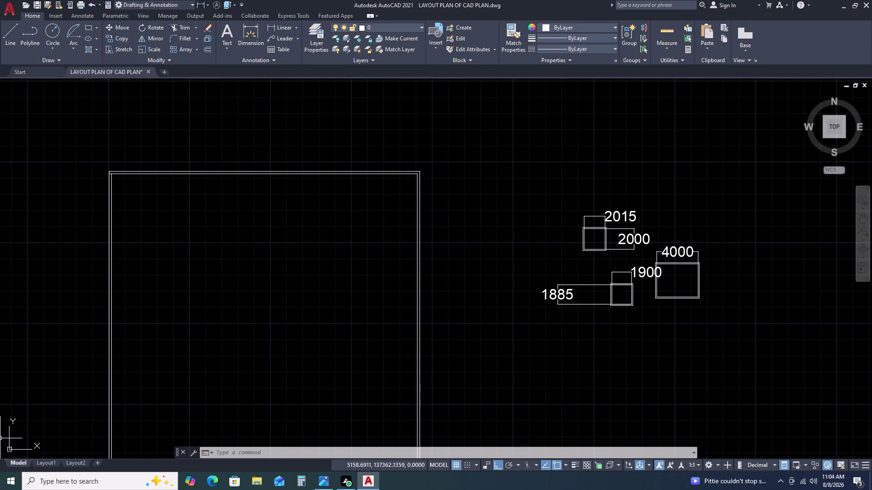
Zoom to the outline's top-left corner and start the Line command.
scroll(up, 3)
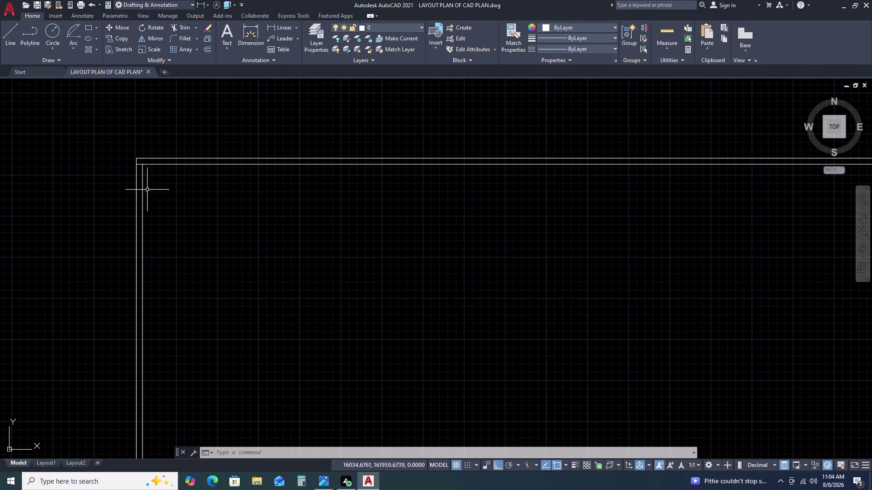
scroll(down, 3)
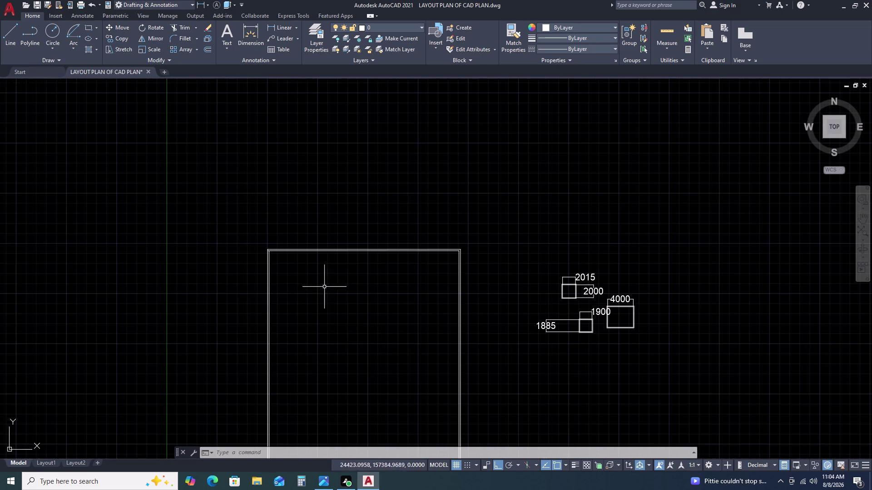
scroll(up, 3)
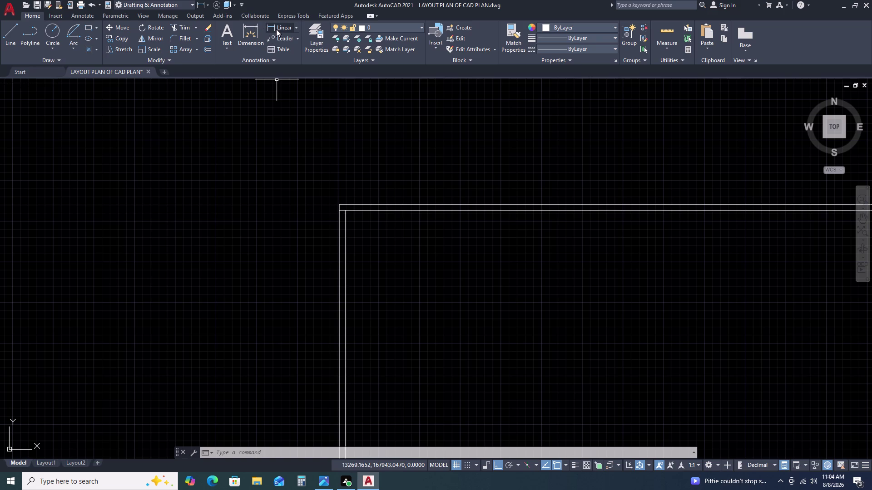
click(15, 43)
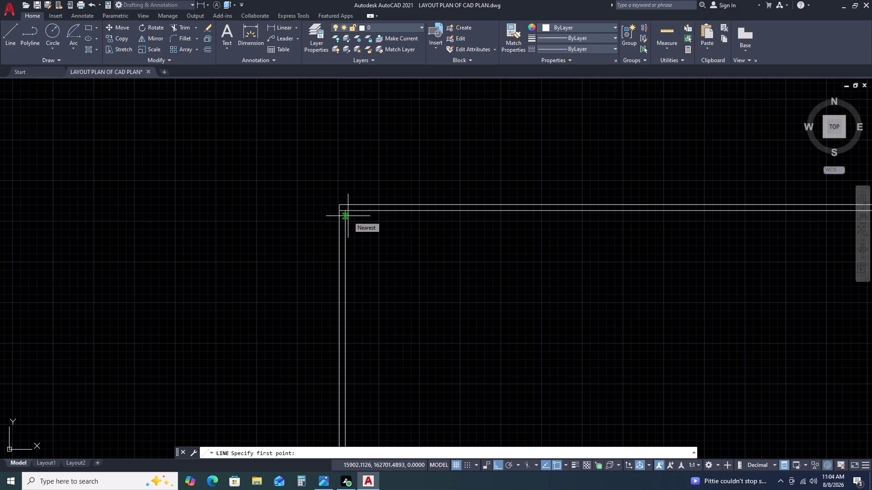
Start the strip at the inner top-left corner with a 285 segment rightward.
scroll(up, 3)
scroll(up, 3)
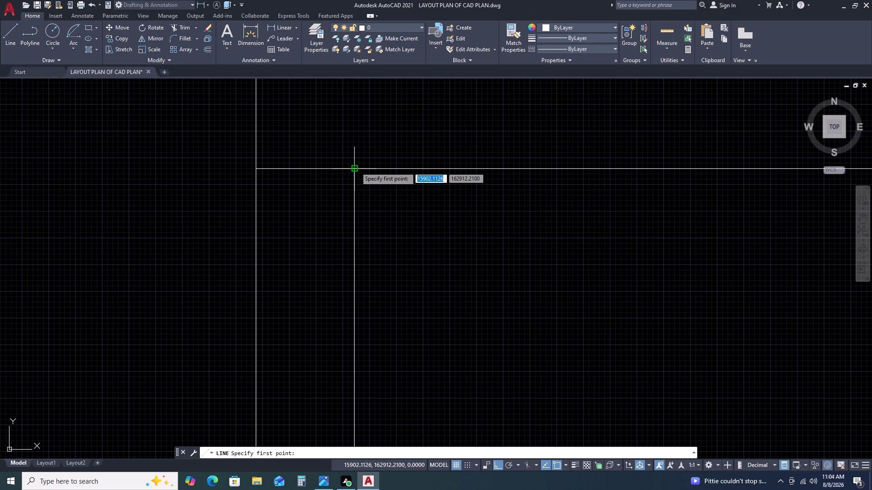
click(355, 167)
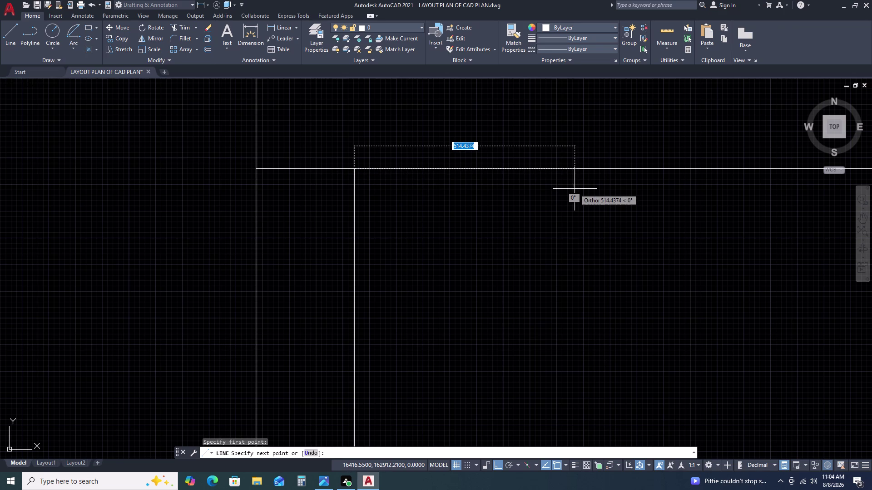
key(2)
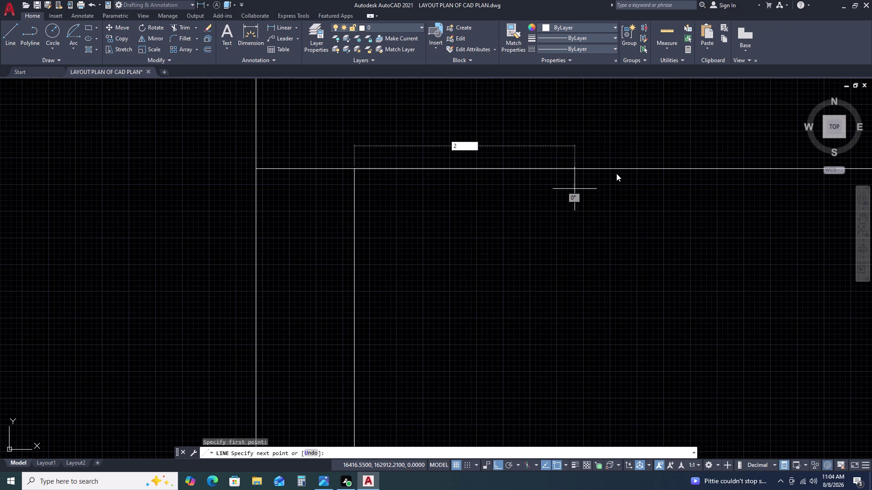
text(85)
key(space)
Continue the strip 3200 downward, return it to the wall, and finish.
scroll(down, 3)
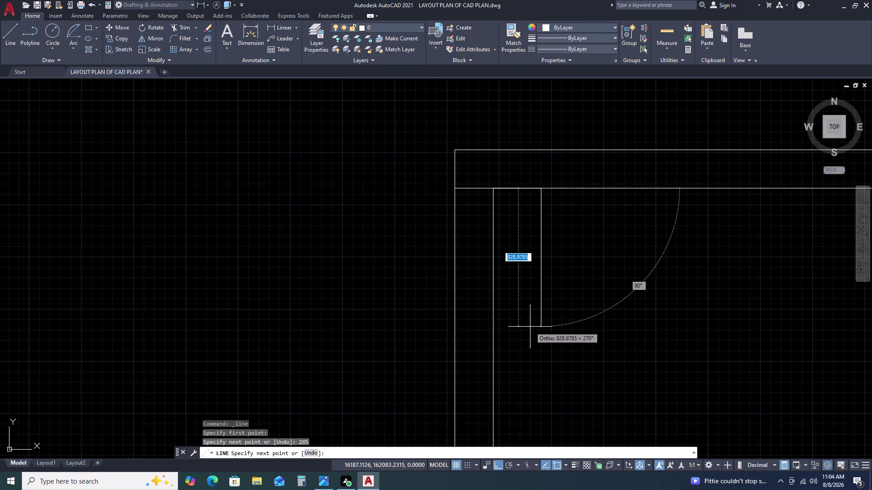
scroll(down, 3)
middle_drag(537, 340, 528, 289)
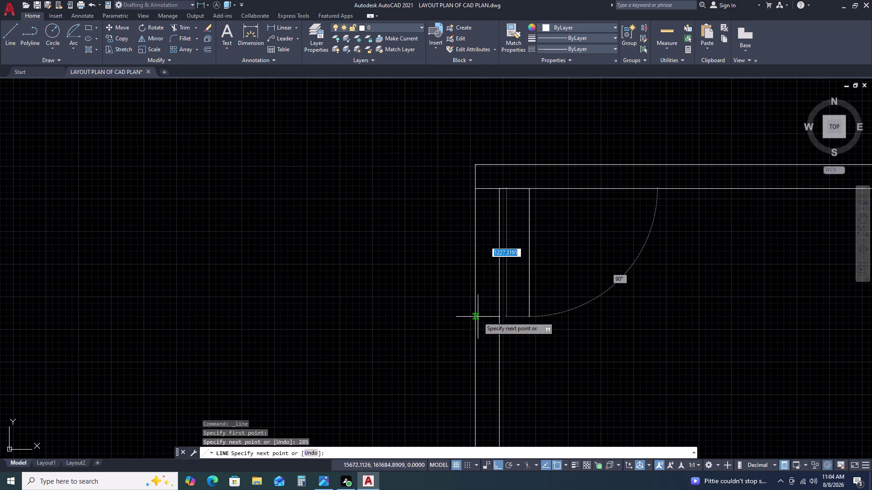
scroll(down, 3)
middle_drag(590, 323, 544, 257)
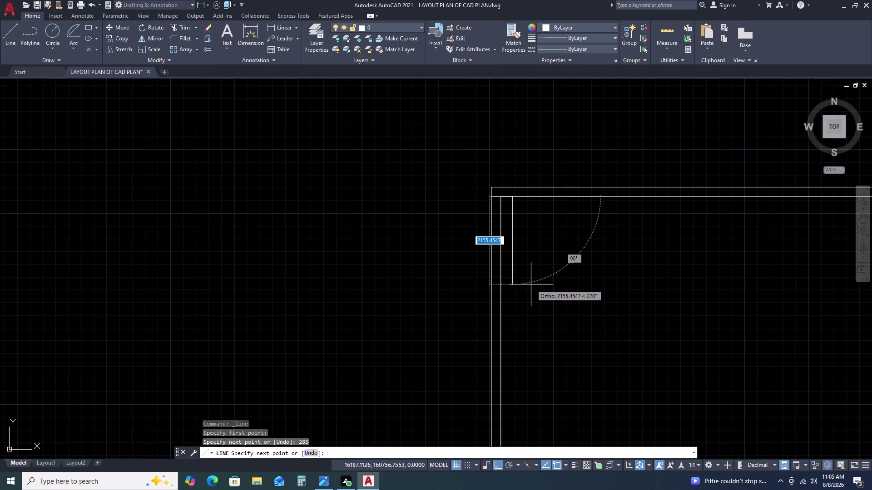
scroll(up, 3)
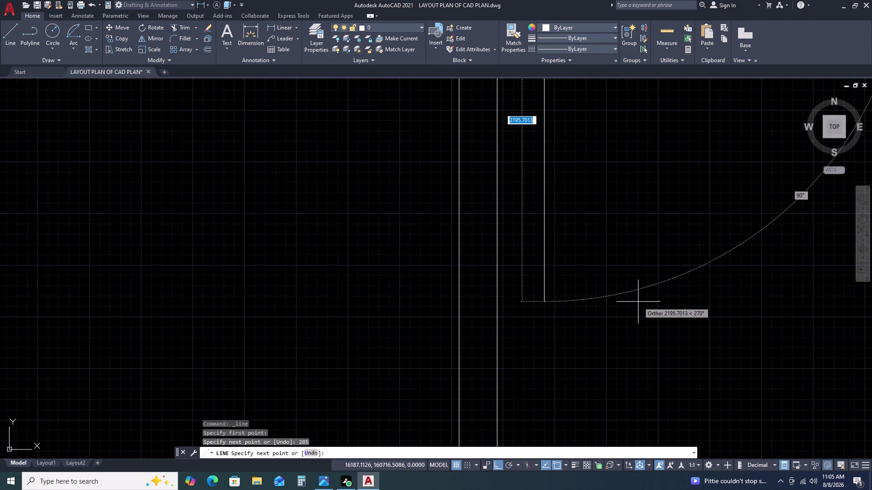
text(32)
key(0)
text(0)
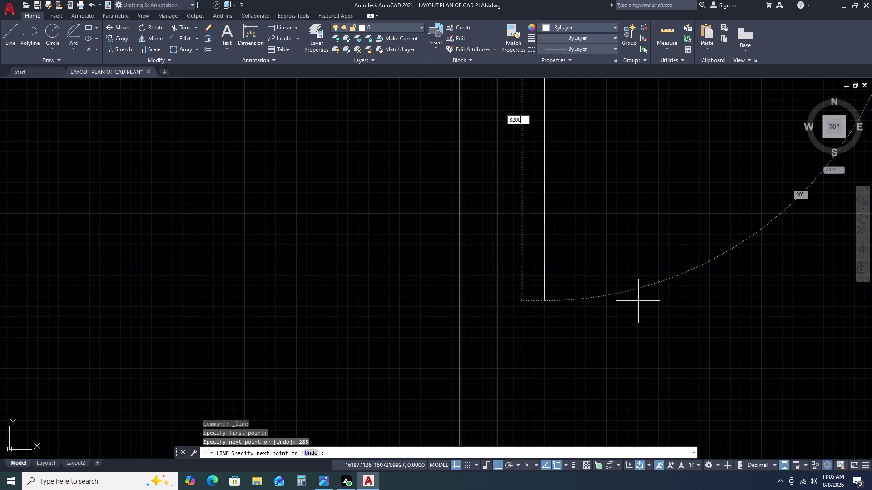
key(space)
scroll(down, 3)
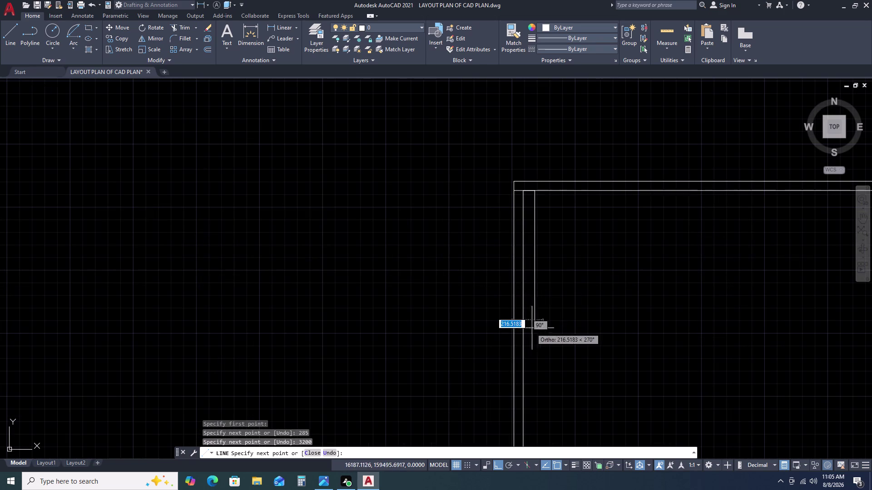
scroll(up, 3)
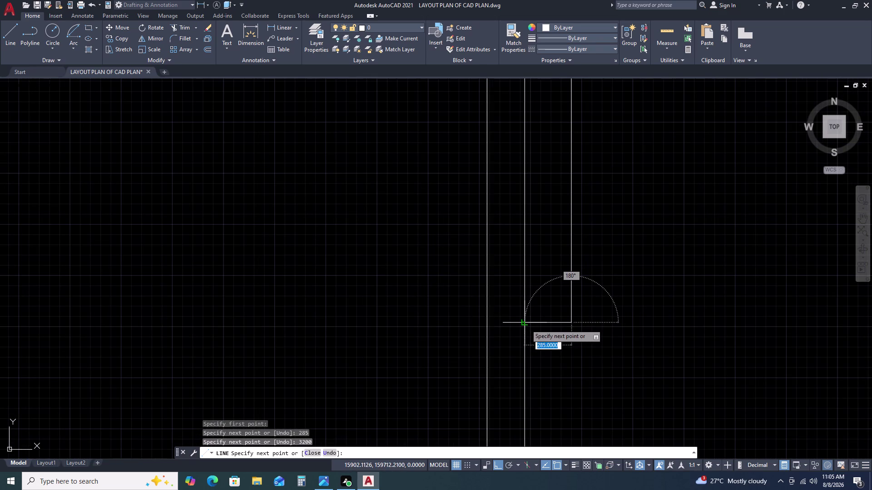
triple_click(526, 325)
key(Escape)
scroll(down, 3)
scroll(up, 3)
middle_drag(675, 284, 464, 215)
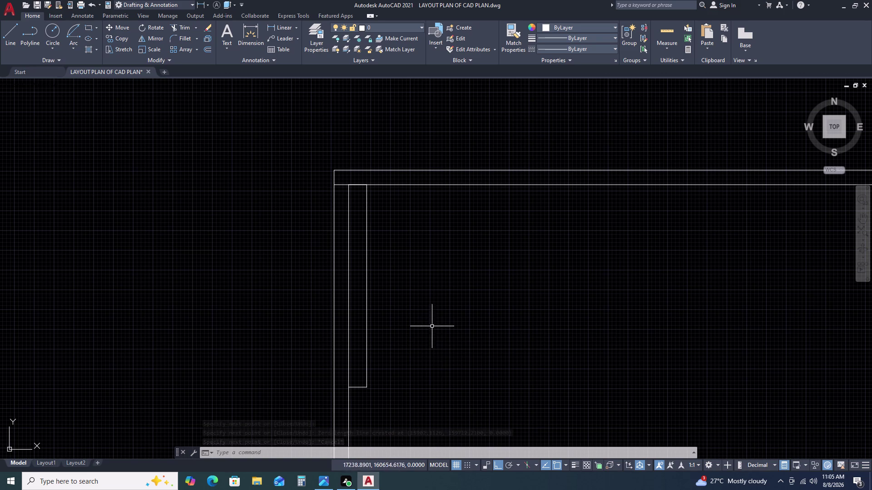
Start an offset and cancel it.
double_click(369, 297)
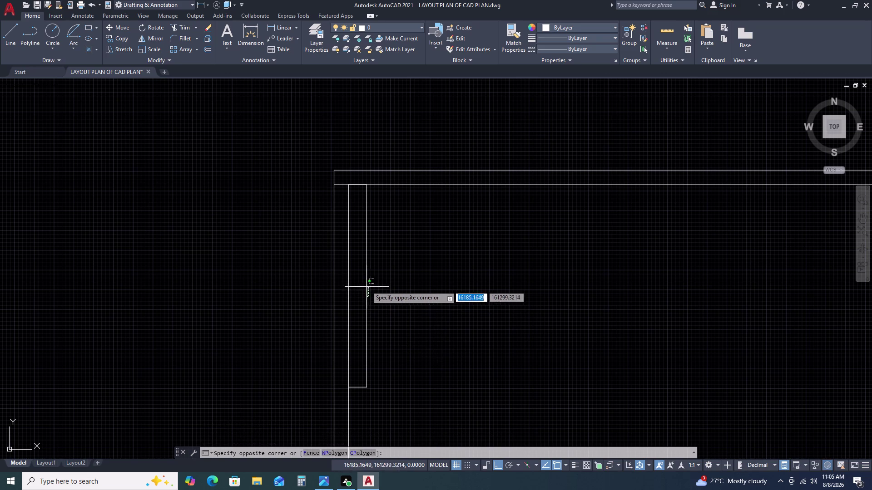
double_click(365, 284)
text(O)
key(space)
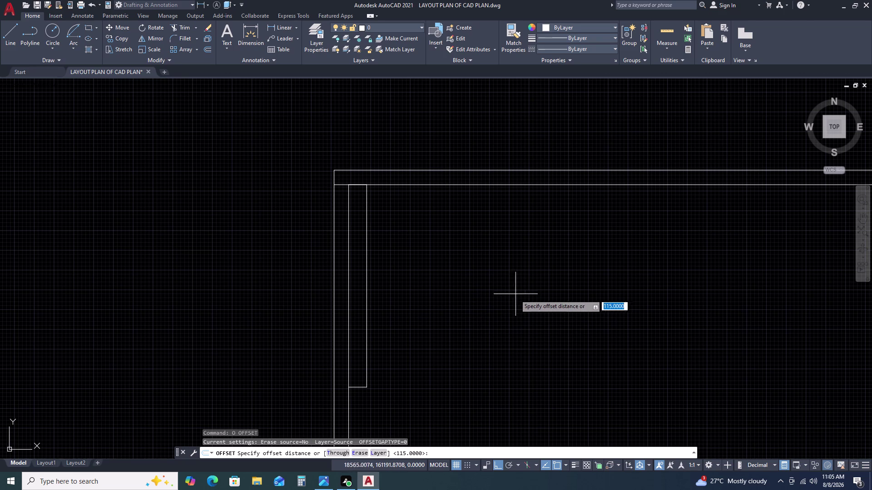
scroll(down, 3)
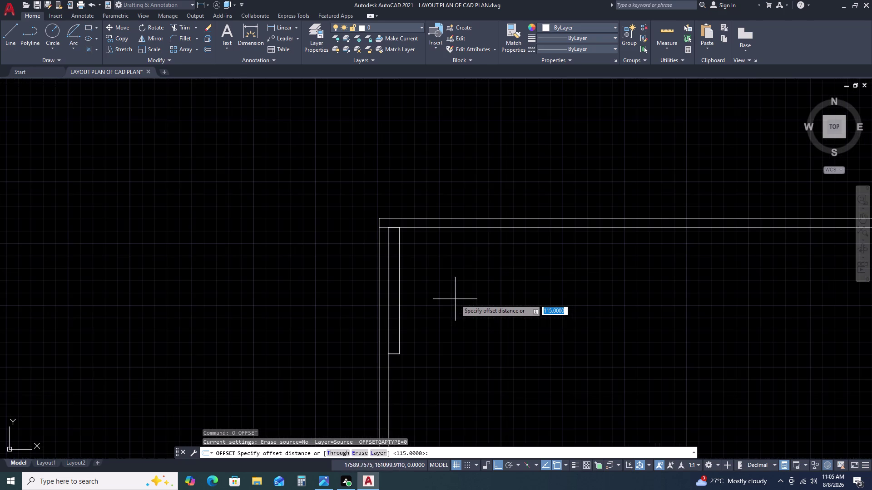
key(Escape)
scroll(down, 3)
scroll(up, 3)
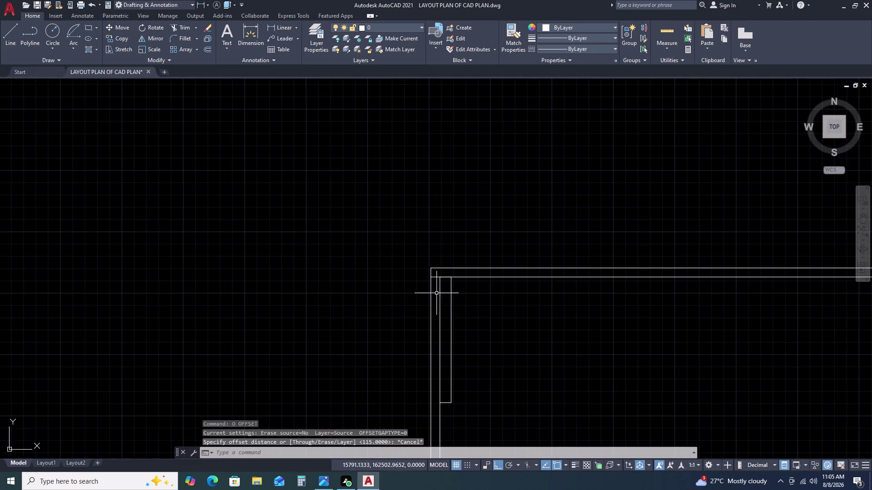
Offset the strip's right edge 2015 units to the right and select the copy.
double_click(450, 300)
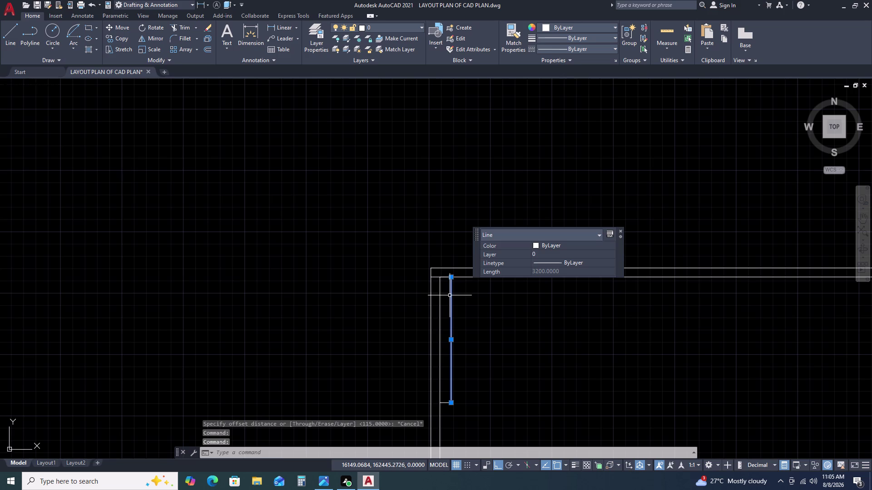
key(o)
key(space)
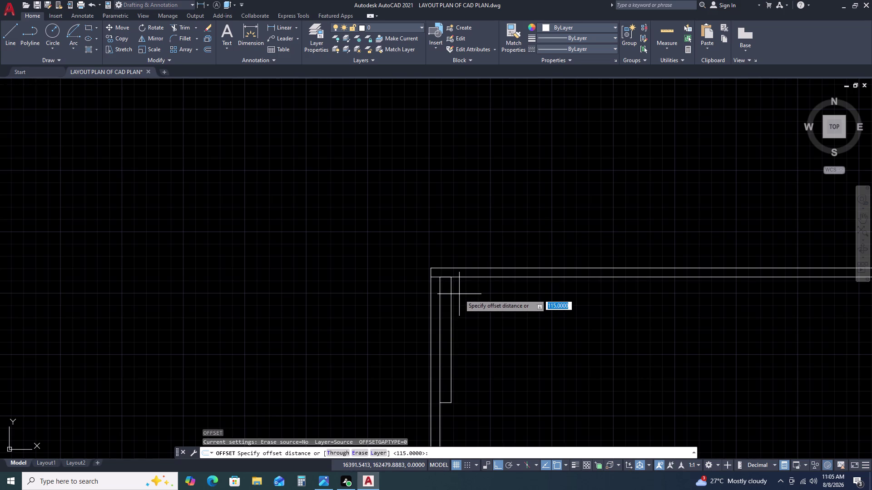
key(2)
key(0)
key(1)
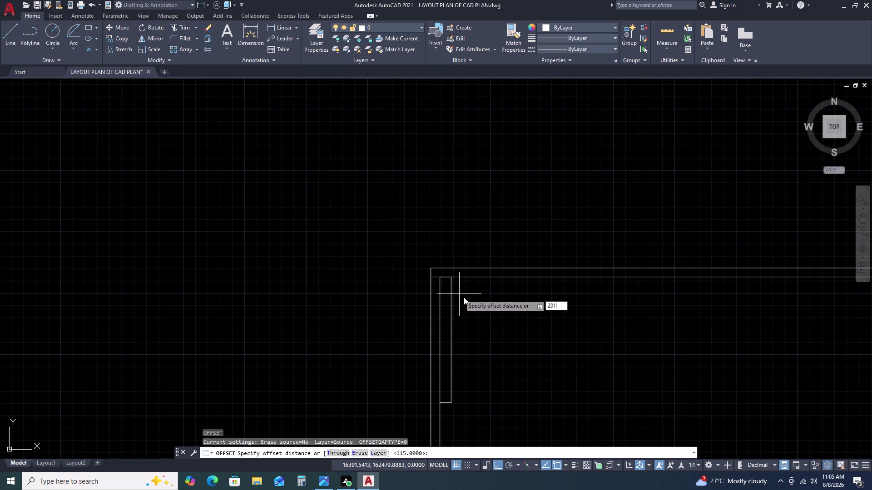
key(5)
key(space)
click(507, 303)
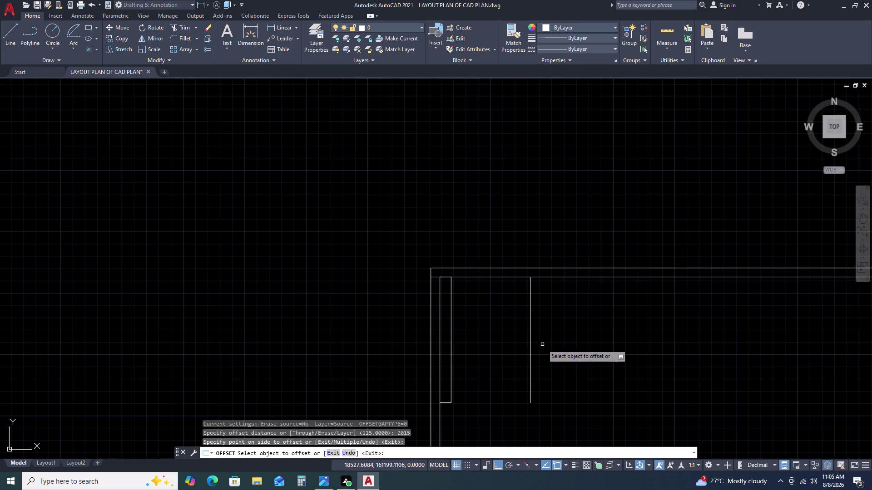
key(Escape)
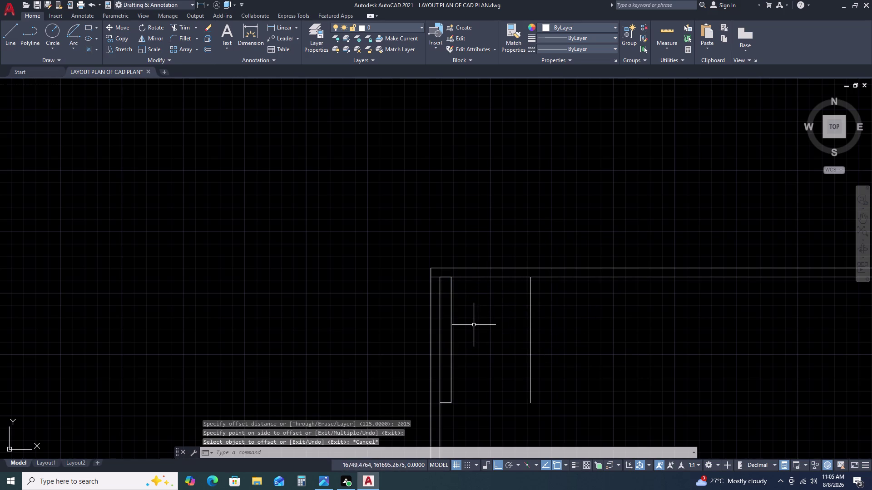
middle_drag(564, 385, 567, 277)
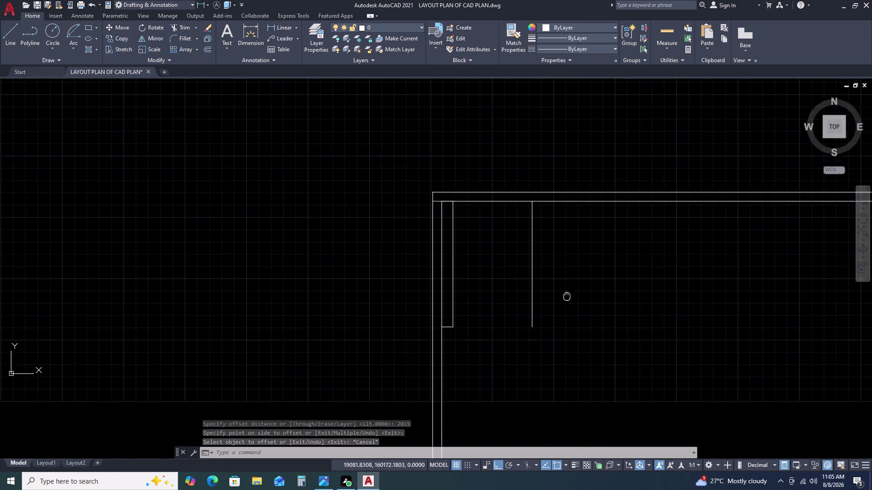
click(550, 234)
click(521, 245)
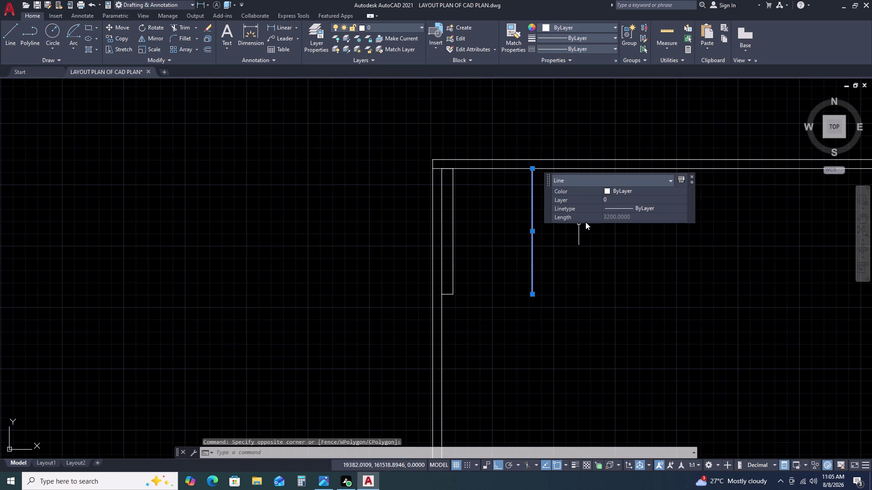
Offset the inner wall line by 50.
double_click(452, 212)
key(0)
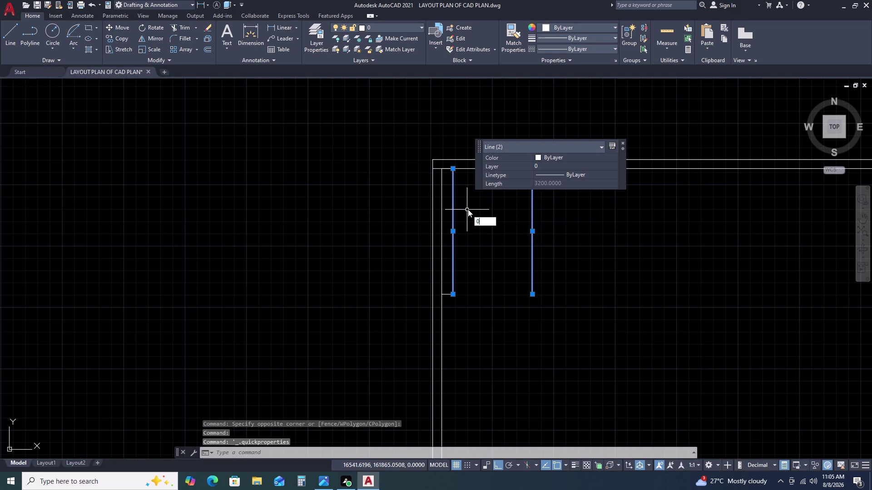
key(BackSpace)
text(O)
key(space)
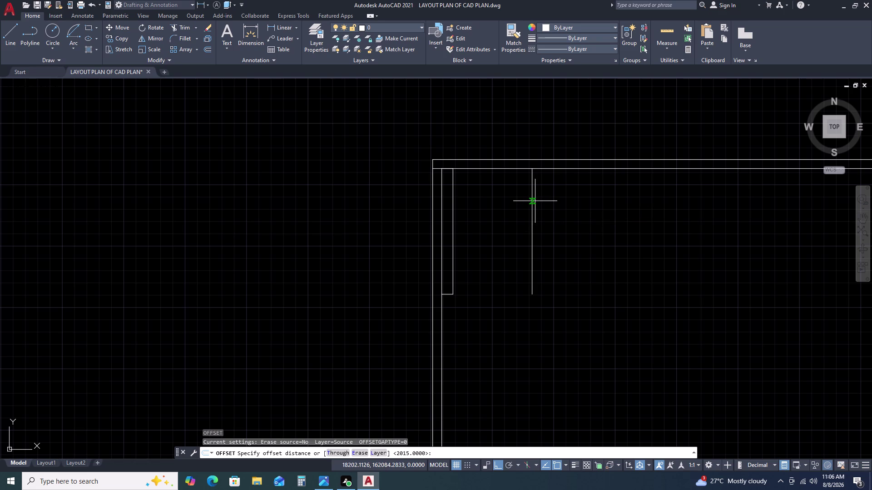
key(5)
key(0)
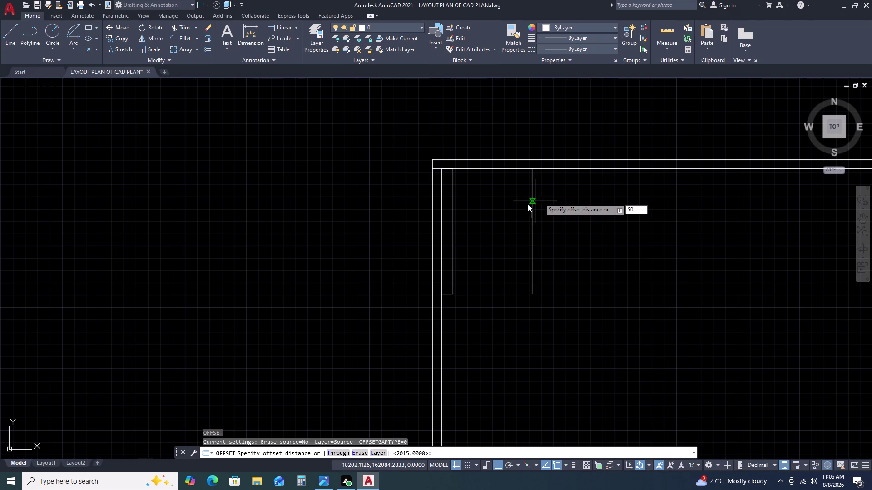
key(space)
click(454, 210)
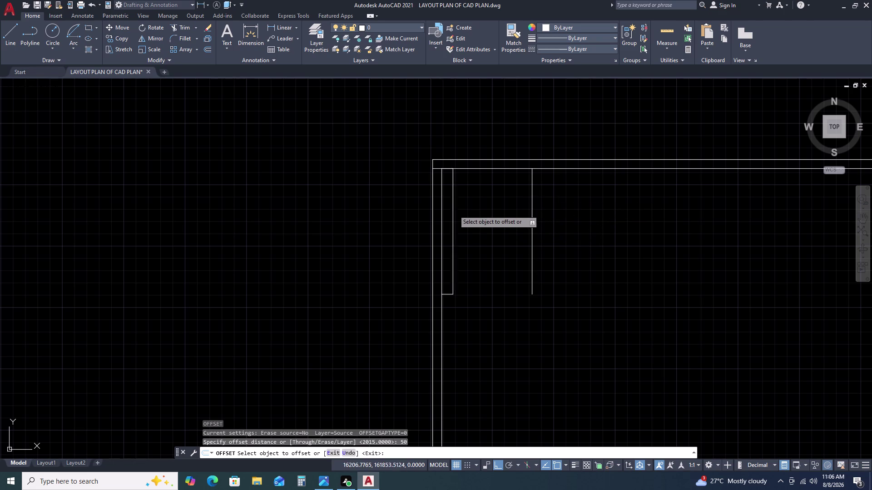
click(465, 218)
key(Escape)
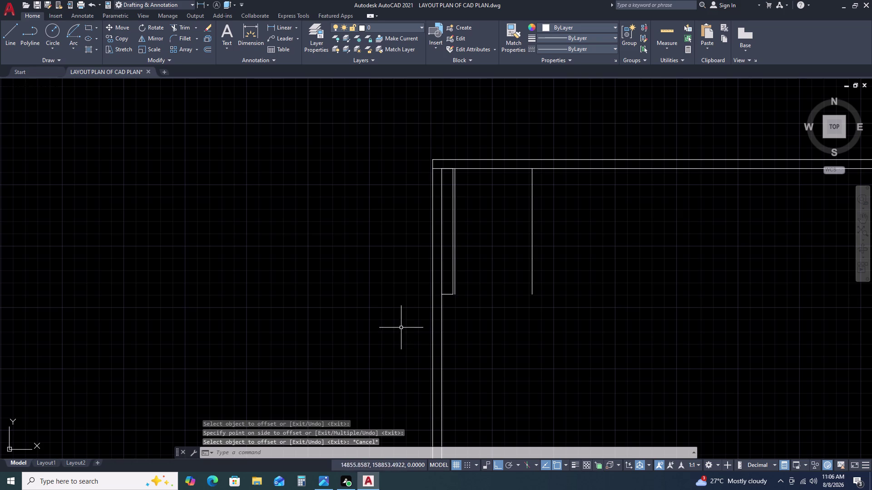
key(Escape)
Delete the unwanted offset line and offset the inner wall line by 25 instead.
double_click(456, 293)
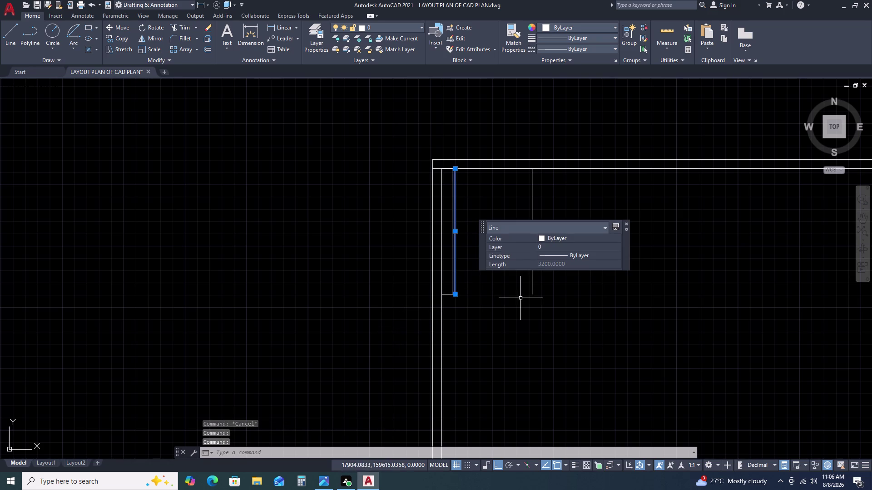
key(Delete)
double_click(454, 250)
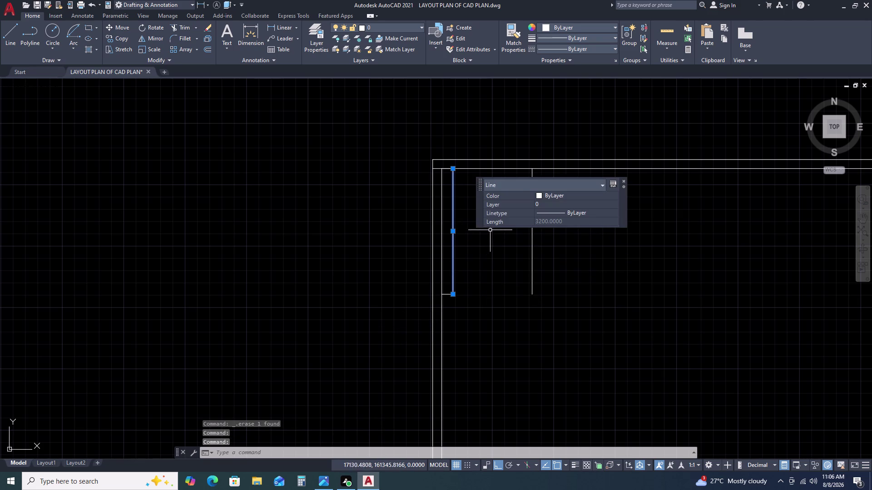
text(O)
key(space)
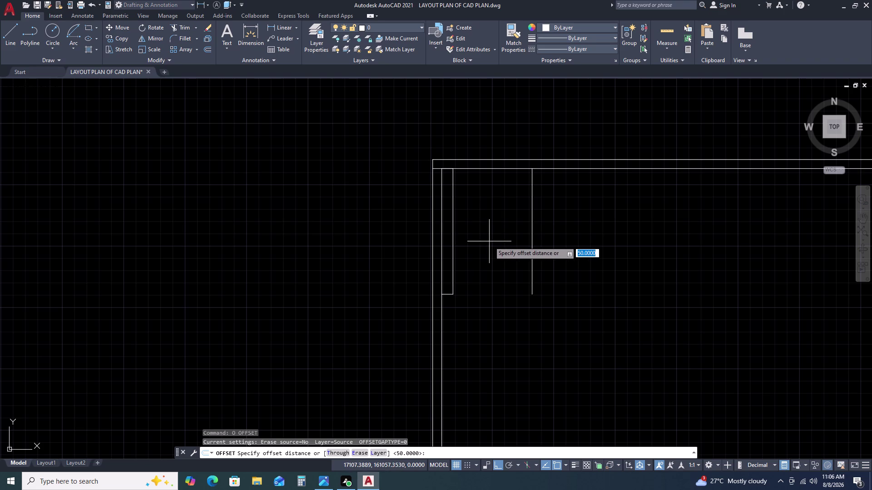
text(25)
key(space)
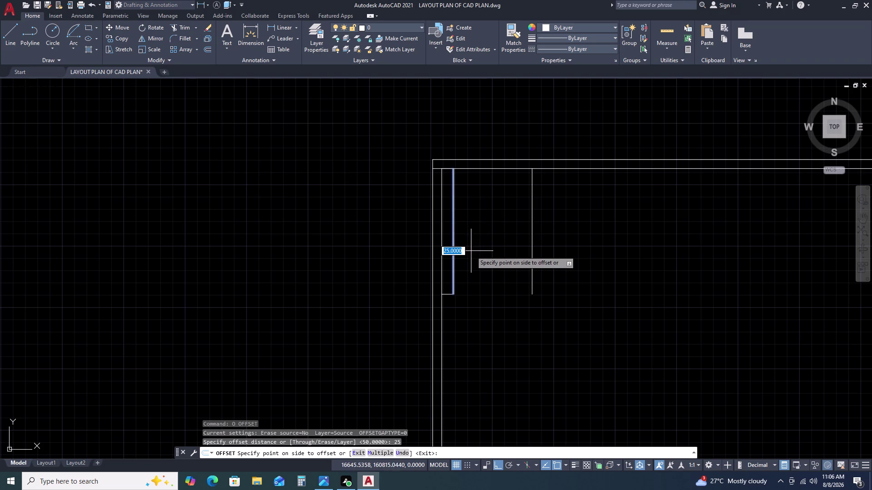
click(472, 260)
key(Escape)
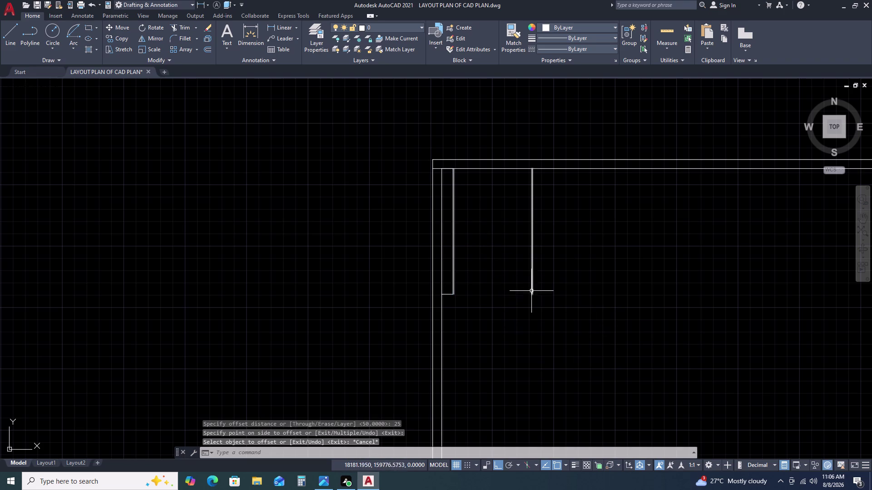
Delete the old vertical partition and re-offset the inner wall line 2015 to the right.
double_click(533, 289)
key(Delete)
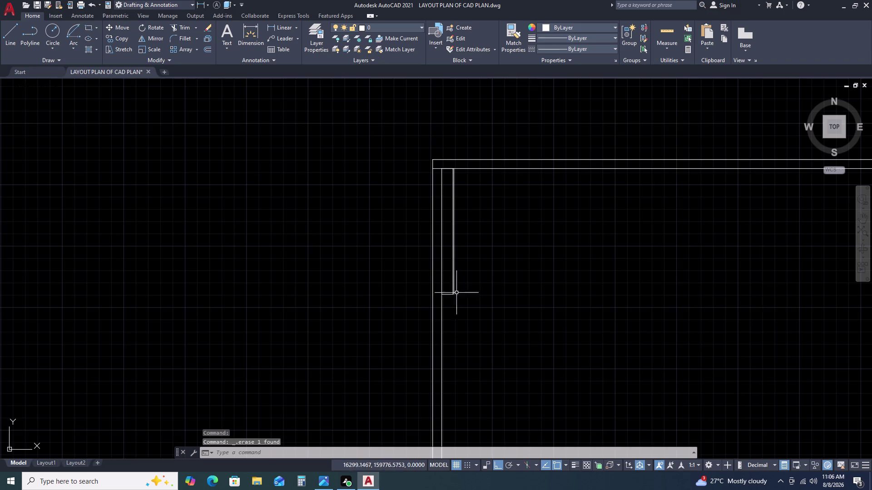
scroll(up, 3)
click(436, 276)
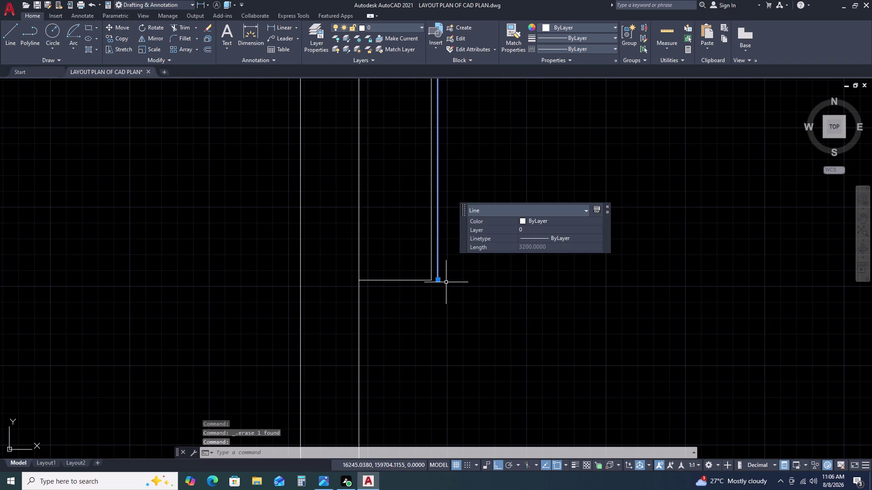
key(o)
key(space)
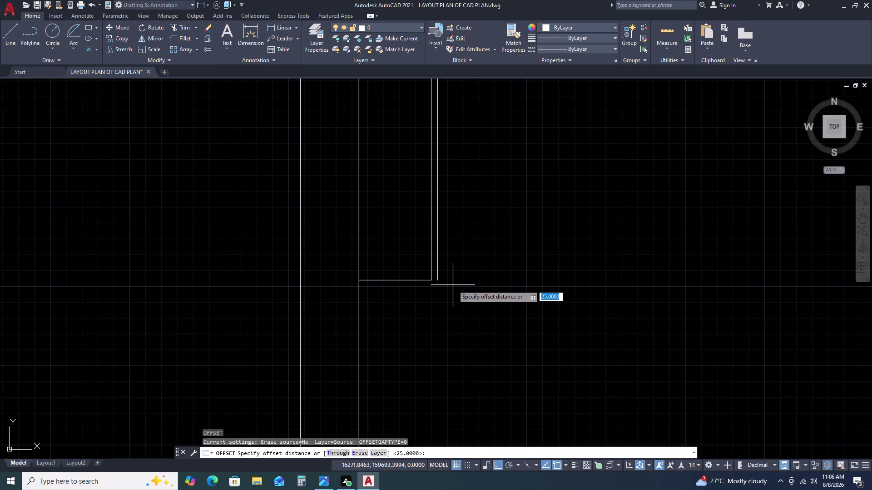
key(2)
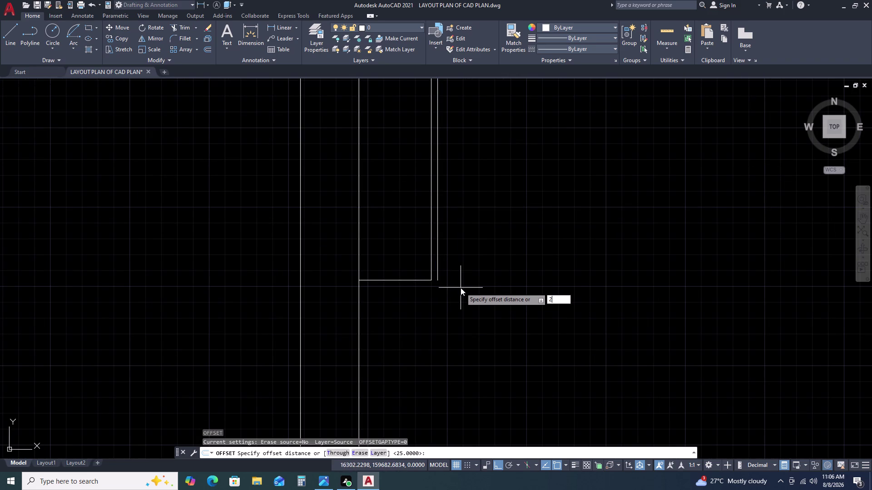
text(01)
text(5)
key(space)
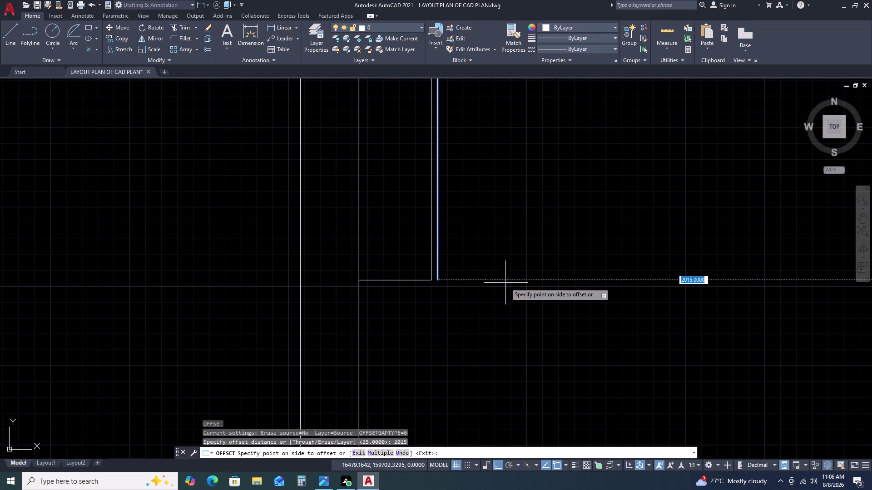
scroll(down, 3)
double_click(553, 276)
scroll(down, 3)
key(Escape)
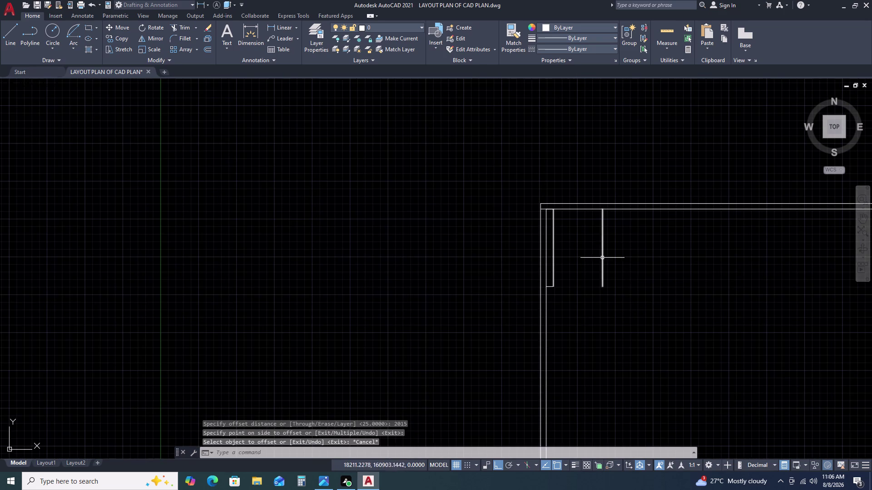
Start another offset, cancel it, and clear the selection.
double_click(604, 254)
double_click(591, 258)
text(O)
key(space)
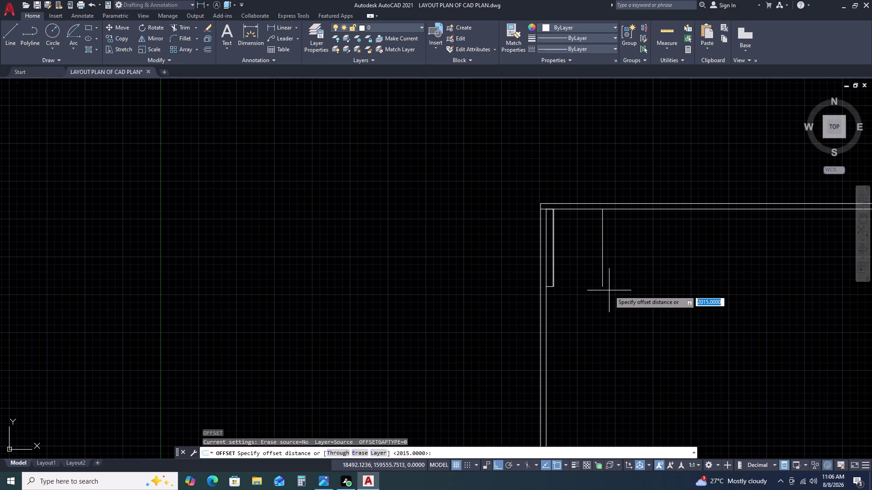
text(11)
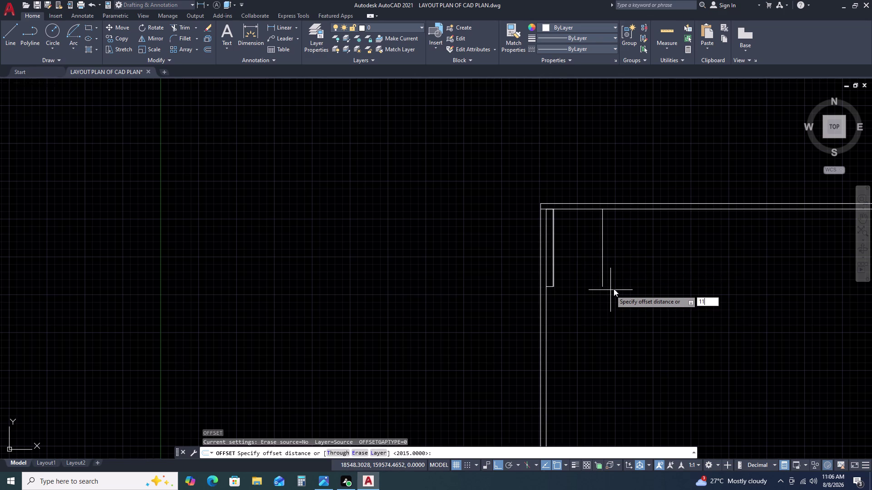
key(Escape)
drag(620, 276, 603, 276)
click(586, 266)
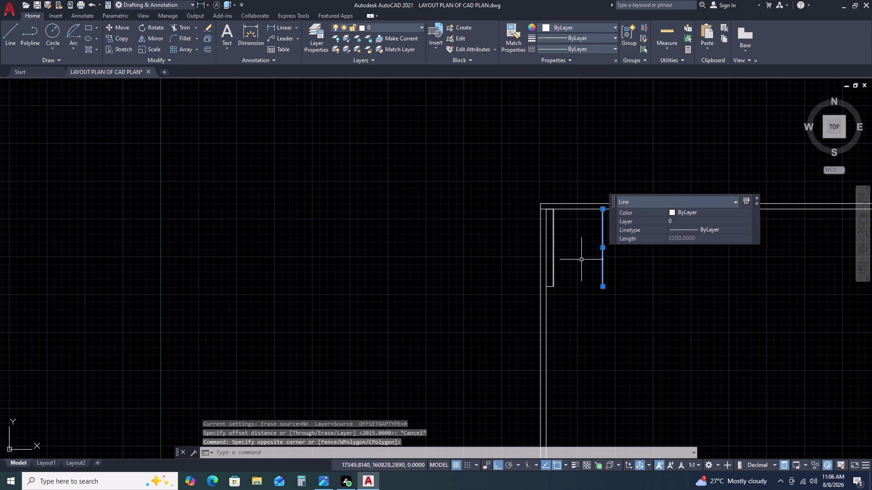
key(Escape)
scroll(up, 3)
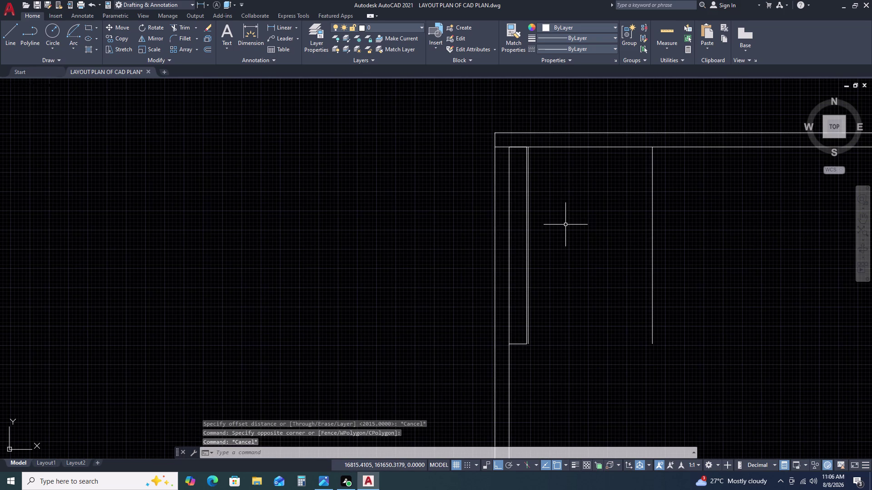
text(L)
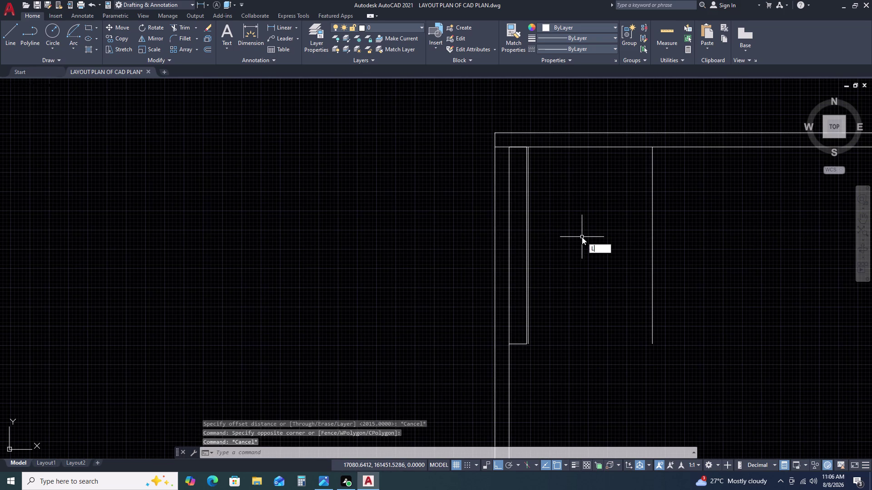
key(space)
Draw a horizontal line from 2000 below the partition top to the inner wall.
text(T)
key(k)
key(space)
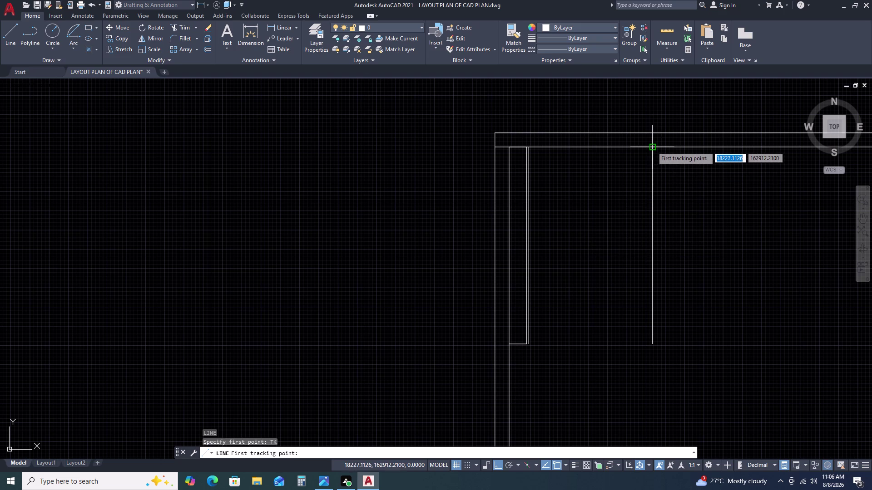
click(651, 147)
scroll(up, 3)
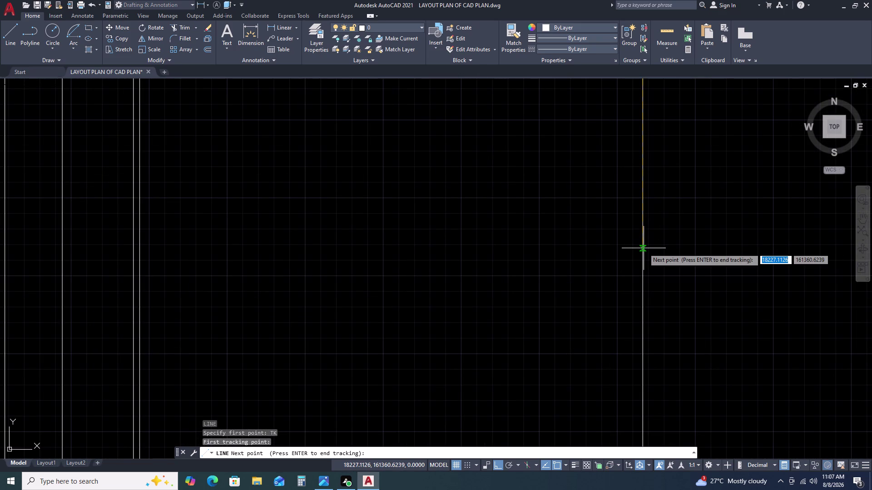
key(2)
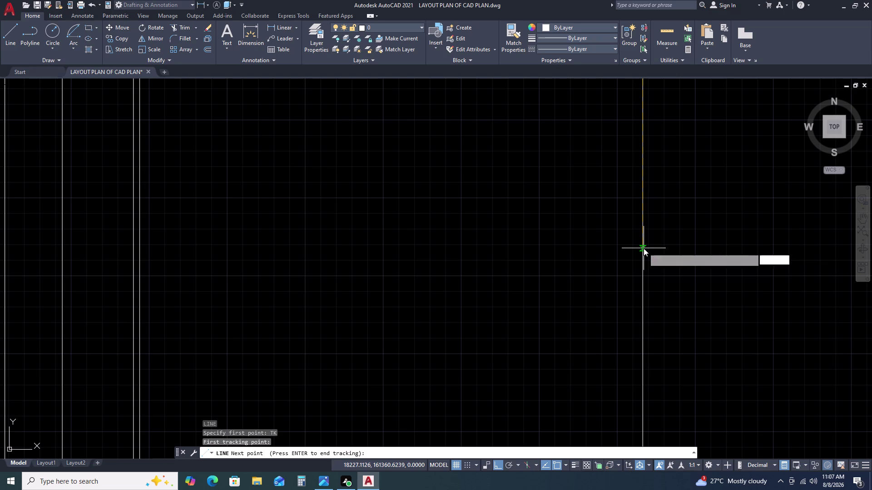
text(000)
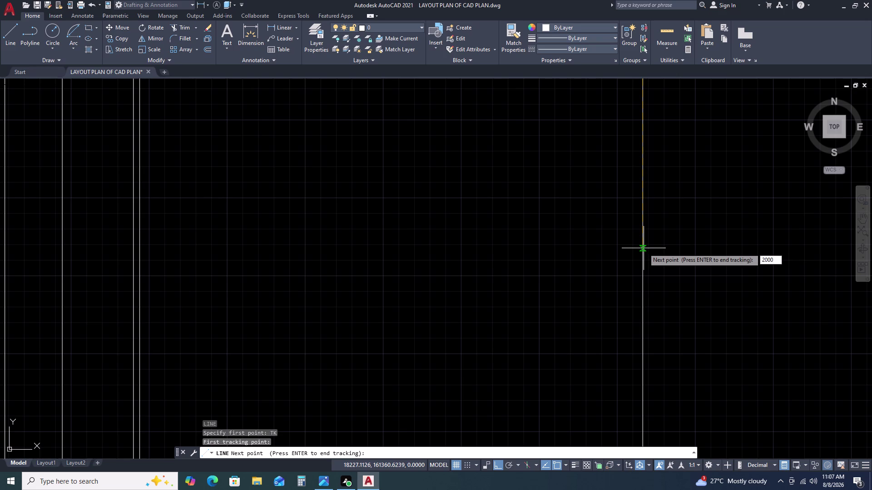
key(space)
scroll(down, 3)
key(space)
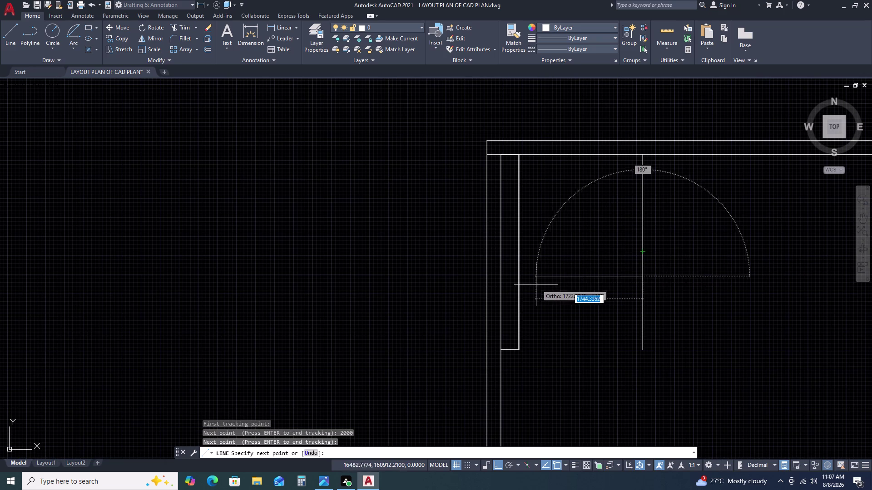
scroll(up, 3)
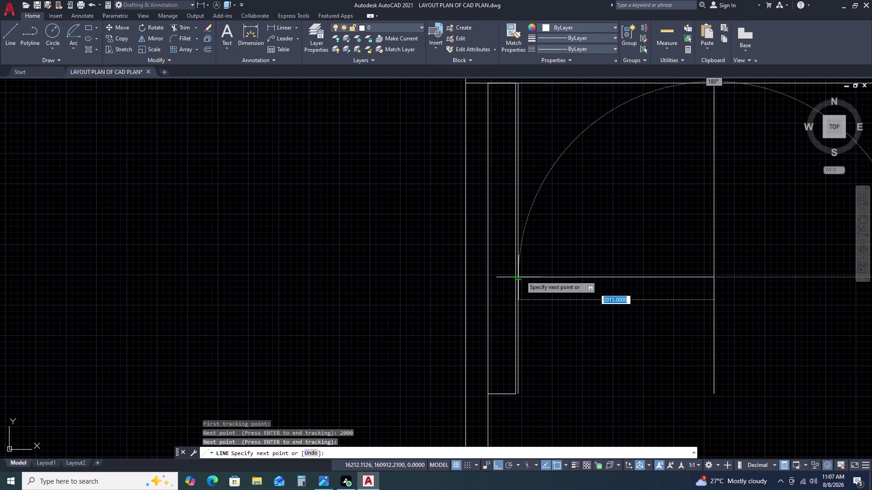
scroll(up, 3)
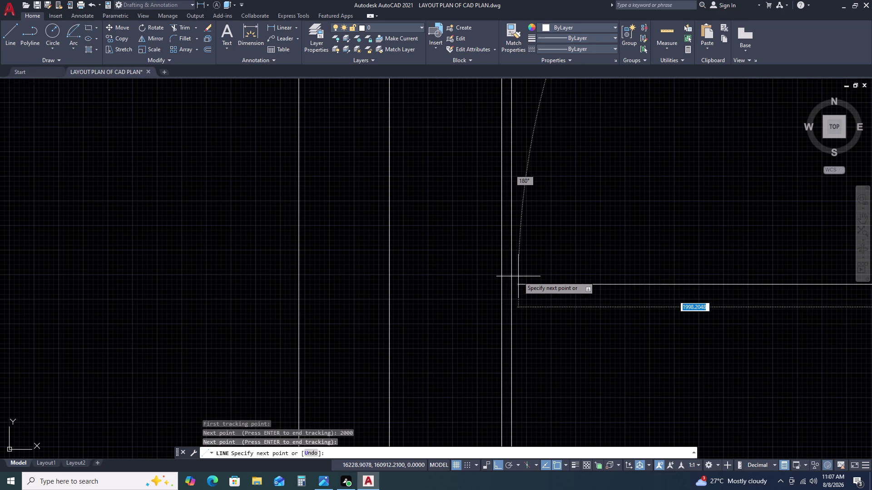
click(514, 285)
key(Escape)
Trim the excess partition line segments below the room and pan to the corner.
scroll(down, 3)
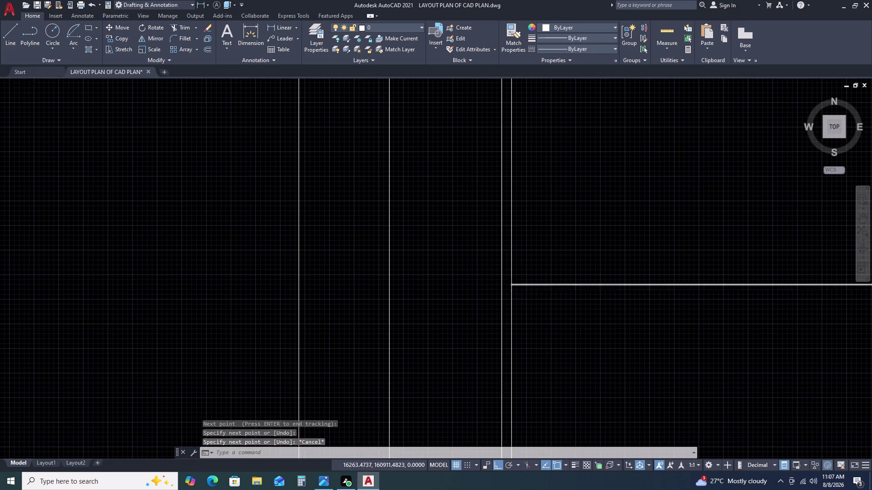
scroll(down, 3)
scroll(up, 3)
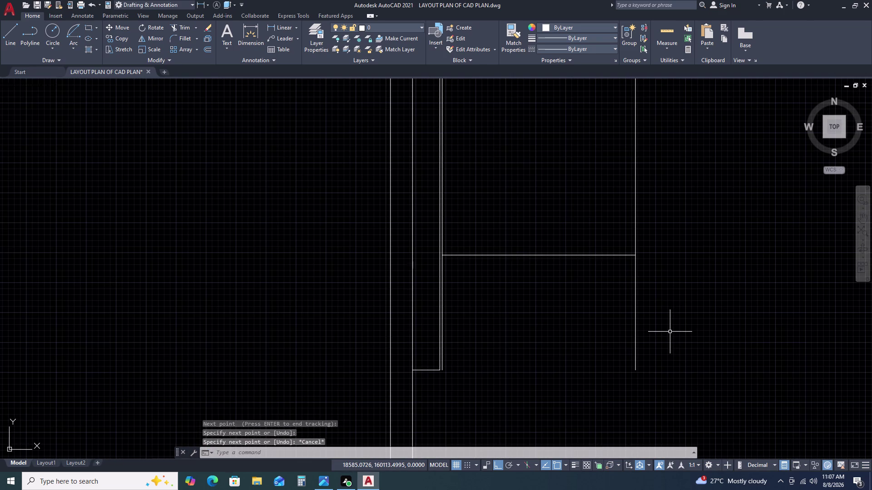
text(TR)
key(space)
double_click(670, 330)
click(615, 304)
key(Escape)
scroll(down, 3)
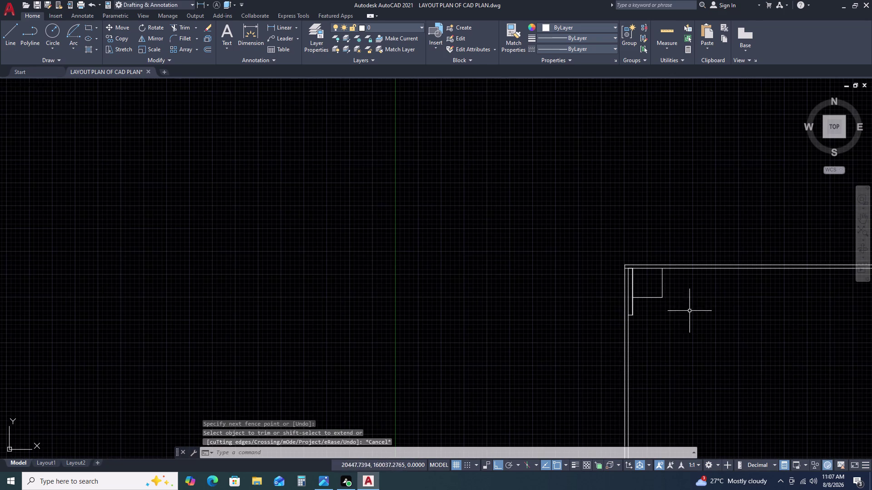
scroll(up, 3)
middle_drag(668, 307, 628, 274)
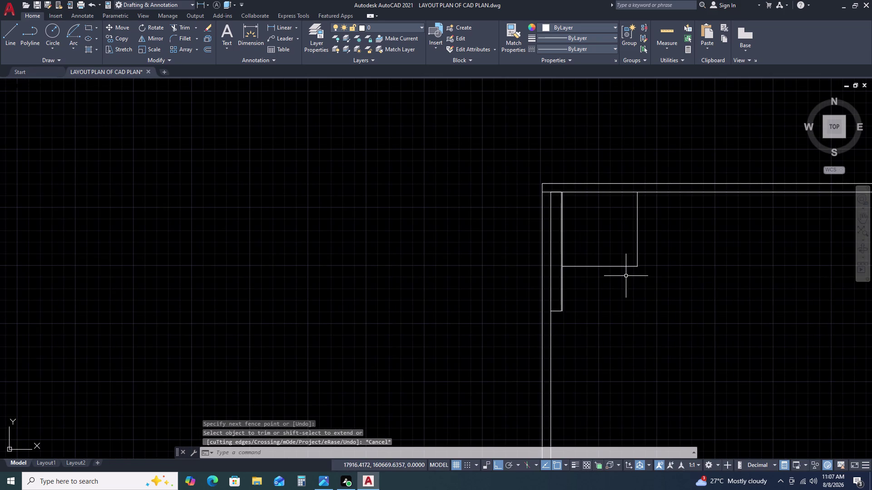
middle_drag(666, 295, 656, 270)
middle_drag(654, 267, 651, 263)
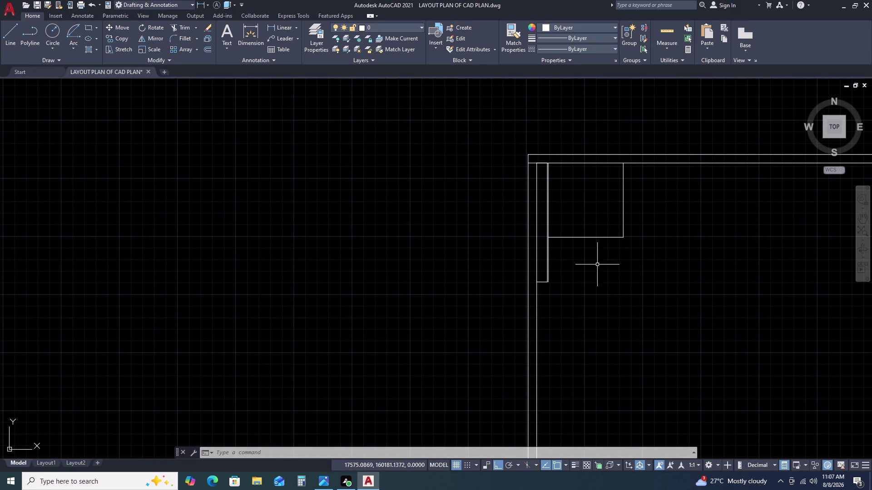
scroll(up, 3)
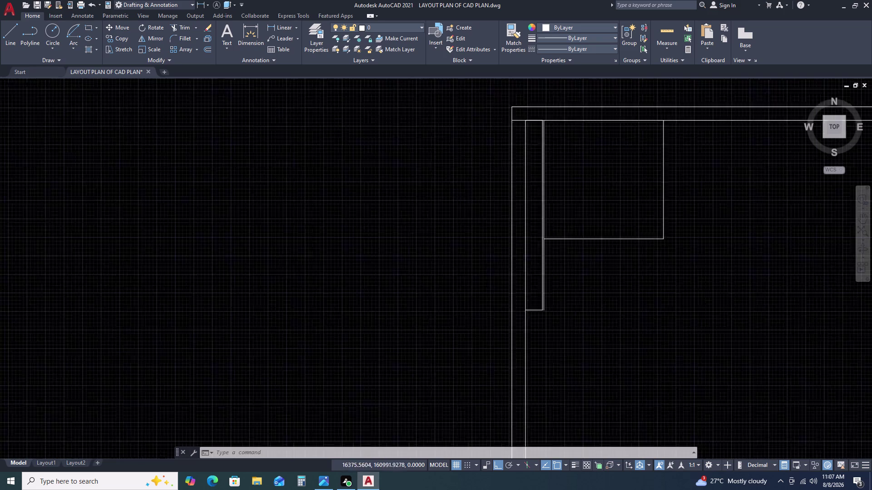
Extend the room's bottom wall lines to the building outline with EX.
text(EX)
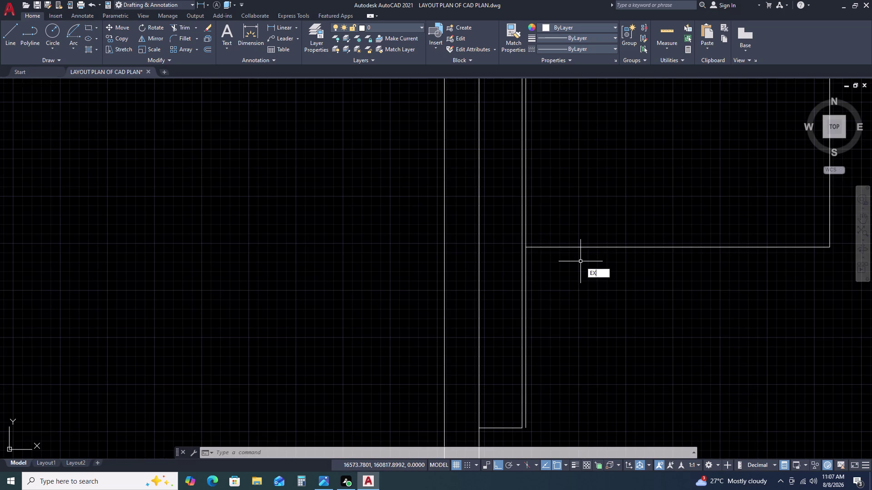
key(space)
drag(580, 213, 578, 219)
click(556, 278)
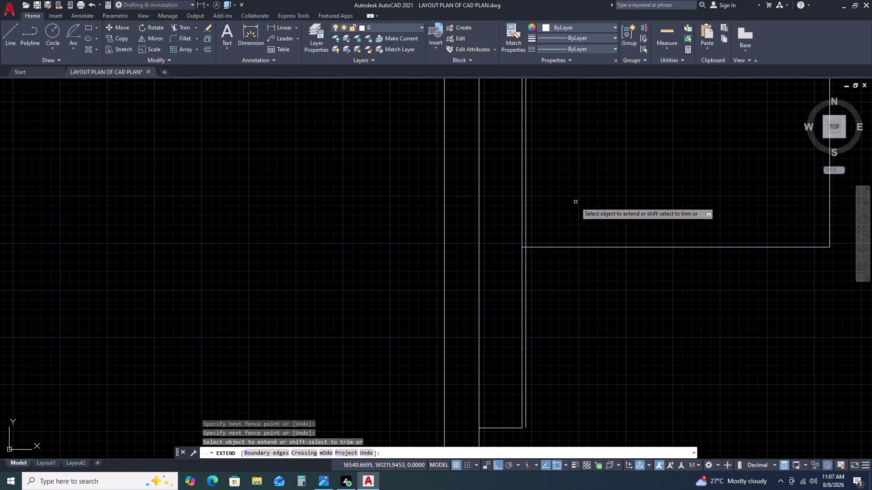
drag(572, 203, 562, 223)
click(520, 322)
scroll(down, 3)
scroll(down, 3)
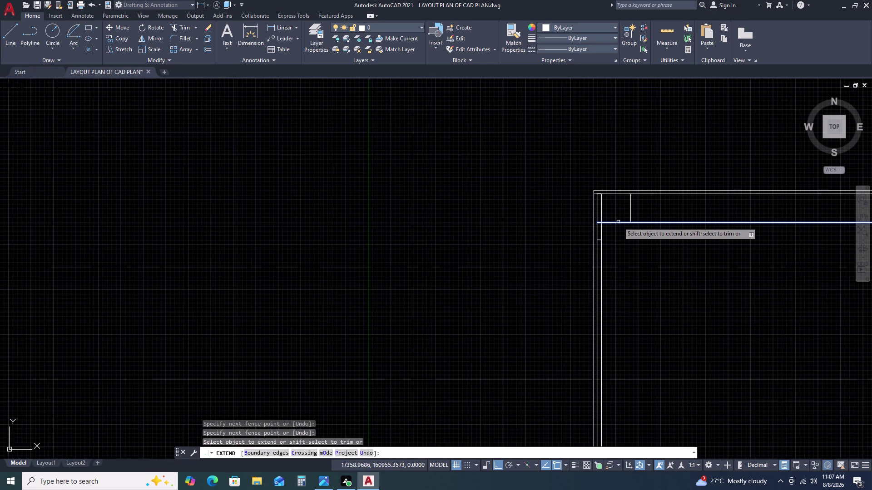
scroll(up, 3)
click(574, 214)
double_click(555, 237)
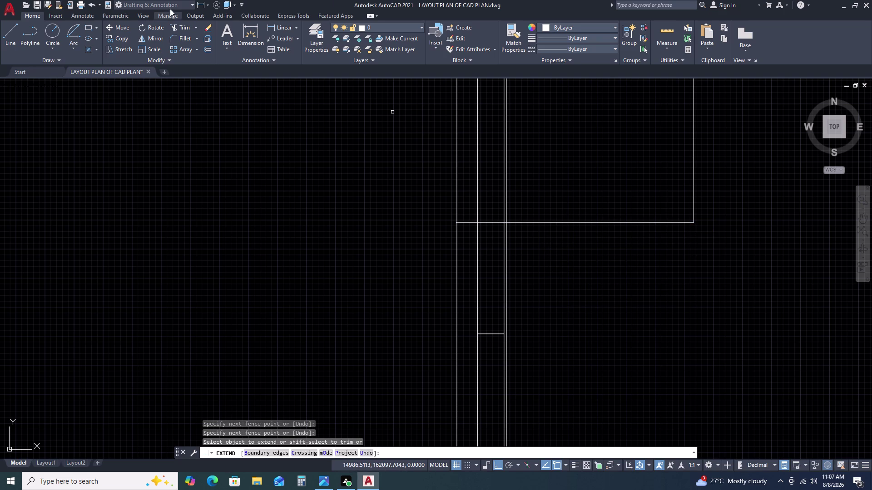
Fence-trim the partition lines below the corner room.
click(181, 25)
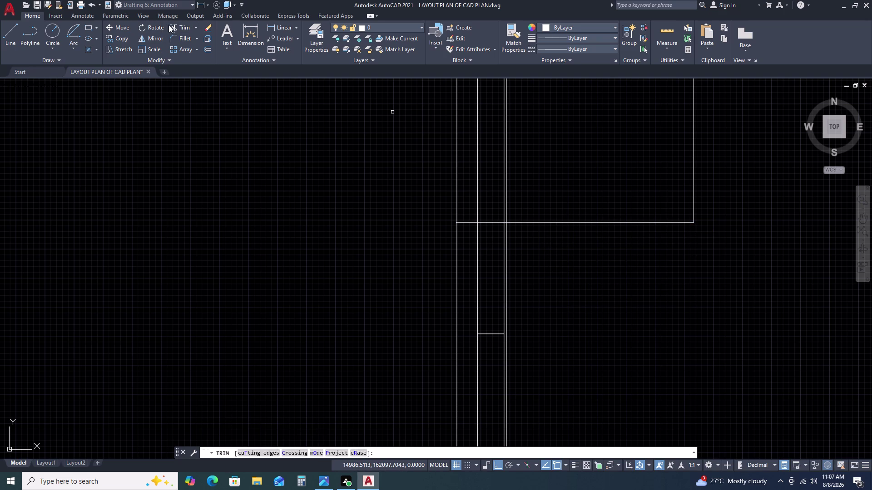
click(514, 275)
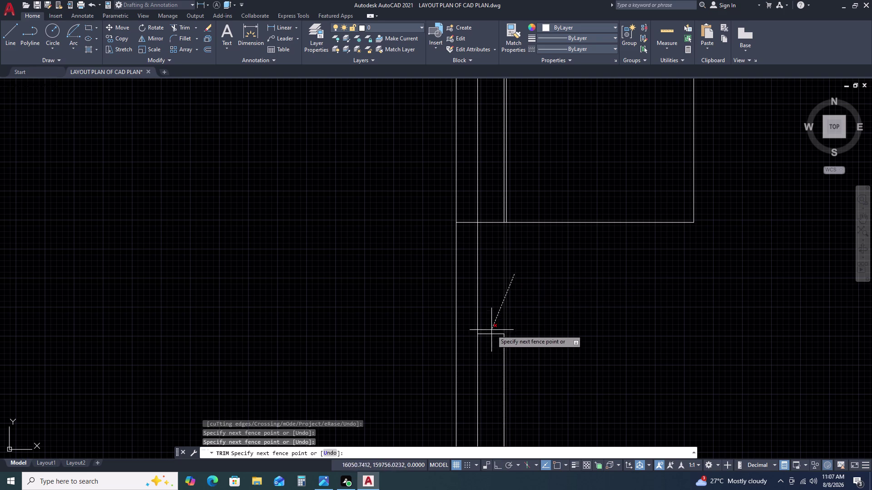
click(494, 340)
click(510, 336)
click(491, 354)
scroll(down, 3)
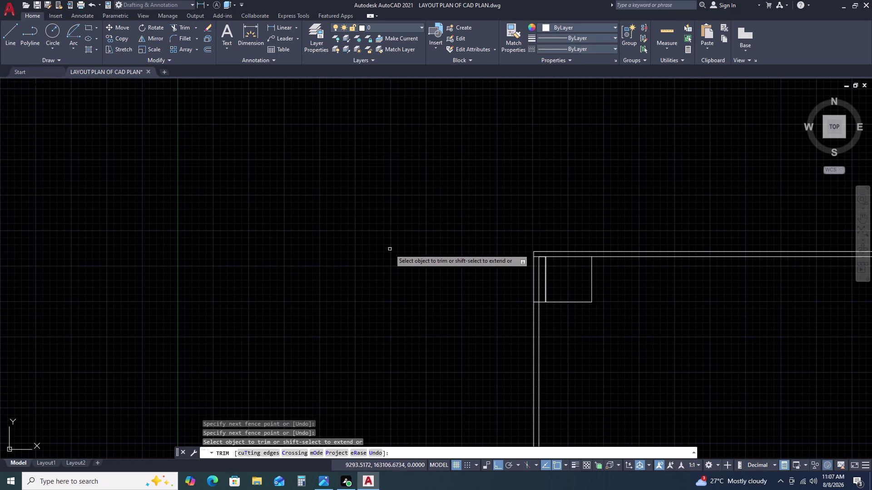
click(4, 36)
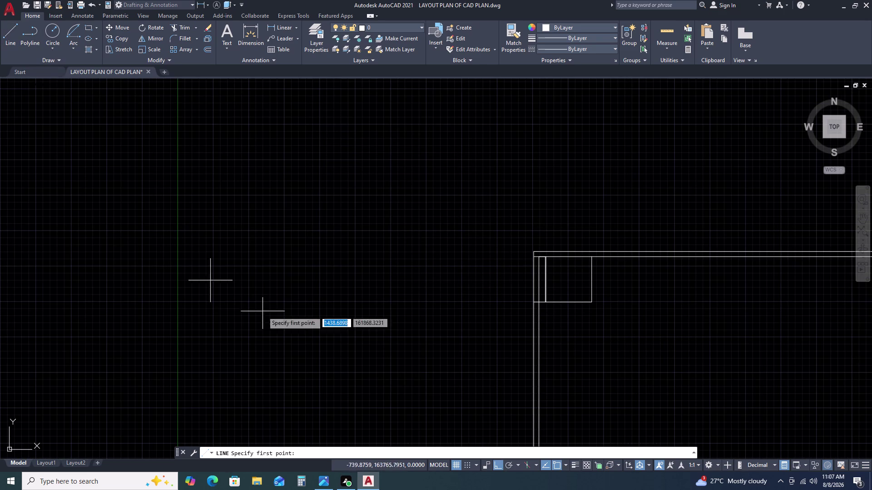
scroll(up, 3)
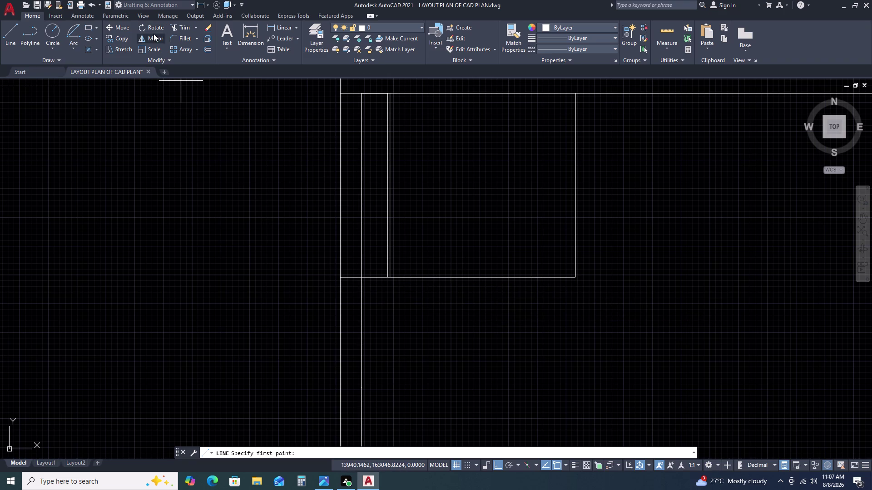
Attempt another fence trim below the room, then exit the trim command.
click(183, 28)
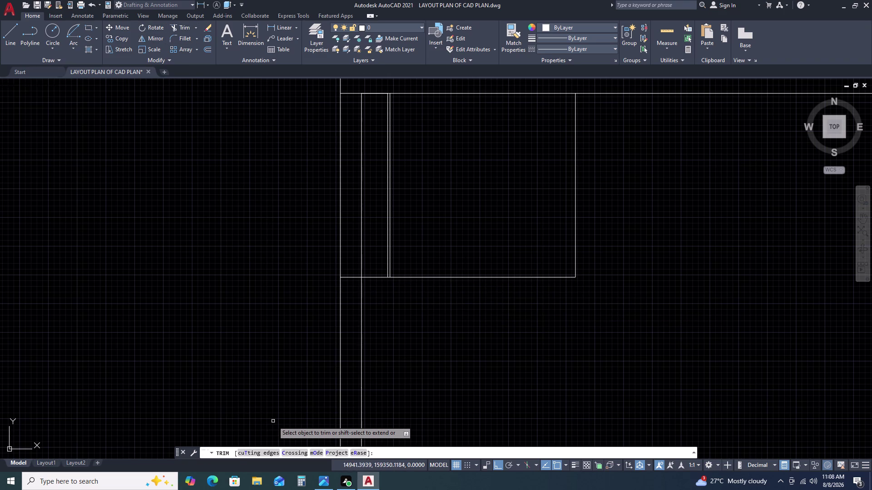
click(356, 269)
right_click(355, 269)
key(Escape)
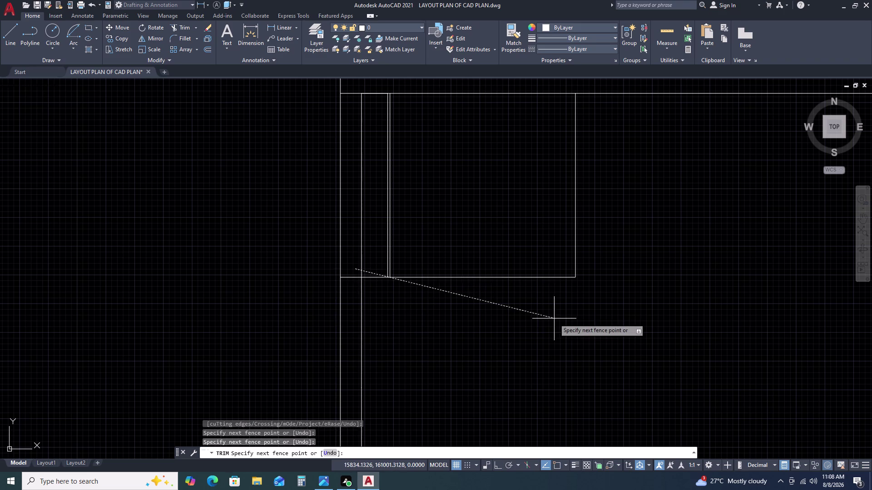
key(Escape)
key(Escape)
scroll(down, 3)
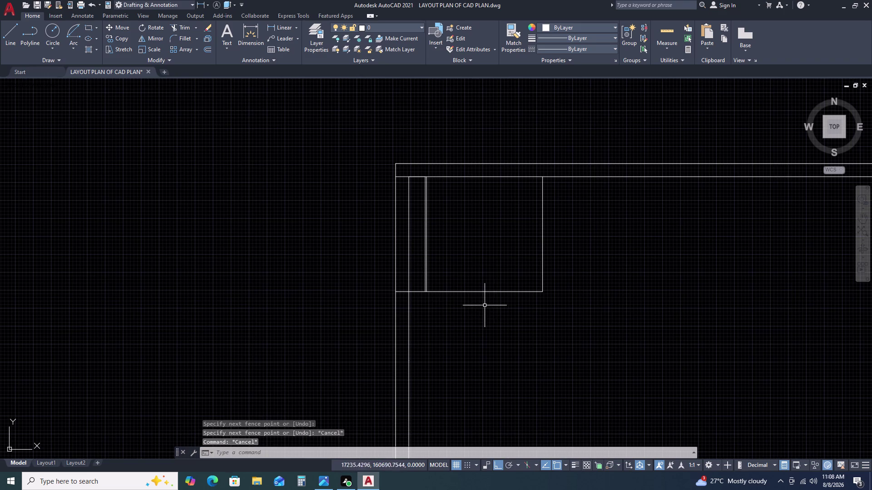
click(414, 174)
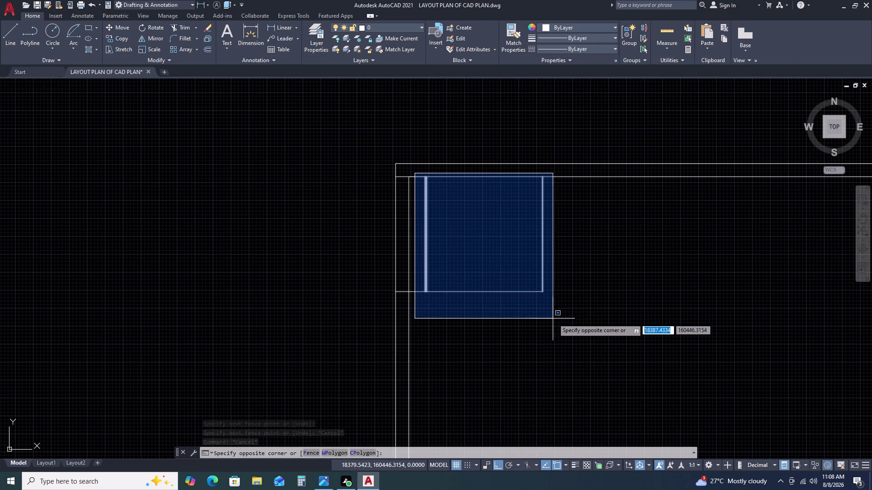
Select the room walls and begin a move, then cancel it.
click(556, 319)
key(m)
key(space)
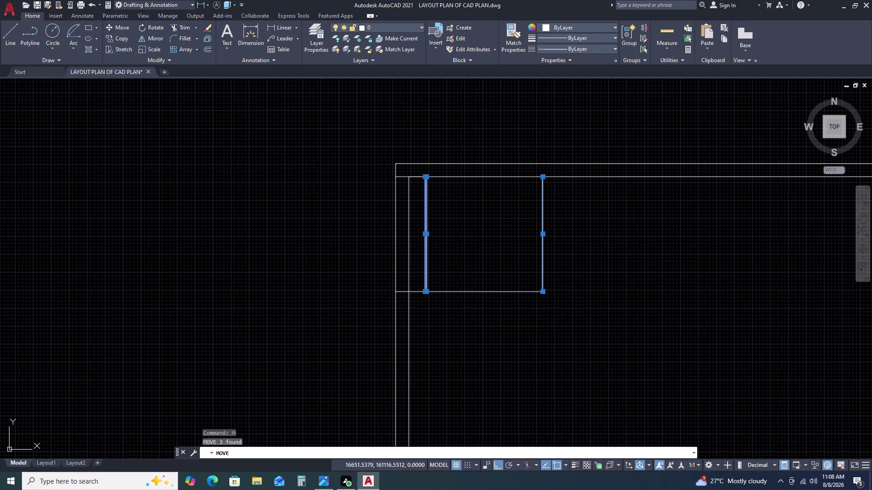
scroll(up, 3)
double_click(419, 294)
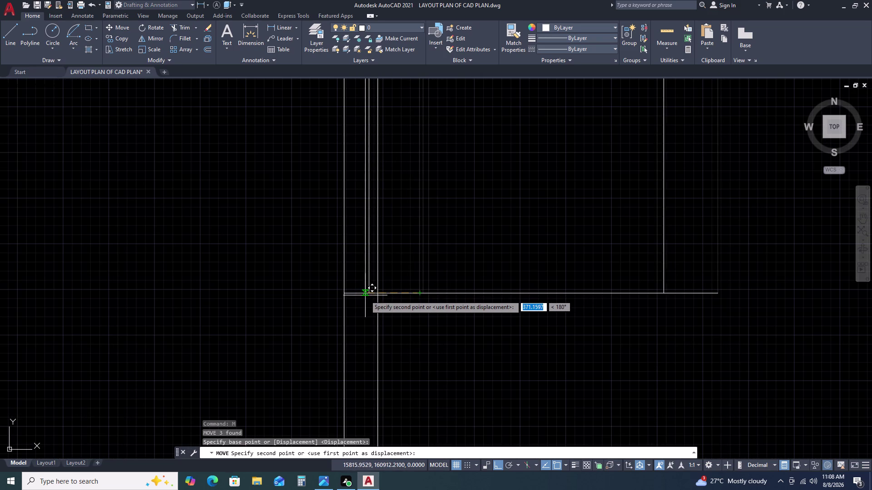
scroll(up, 3)
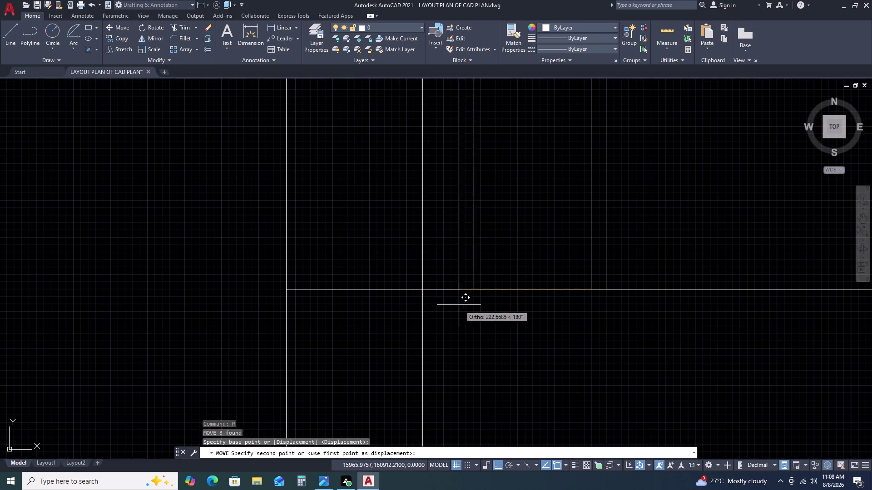
key(Escape)
scroll(down, 3)
scroll(down, 3)
scroll(up, 3)
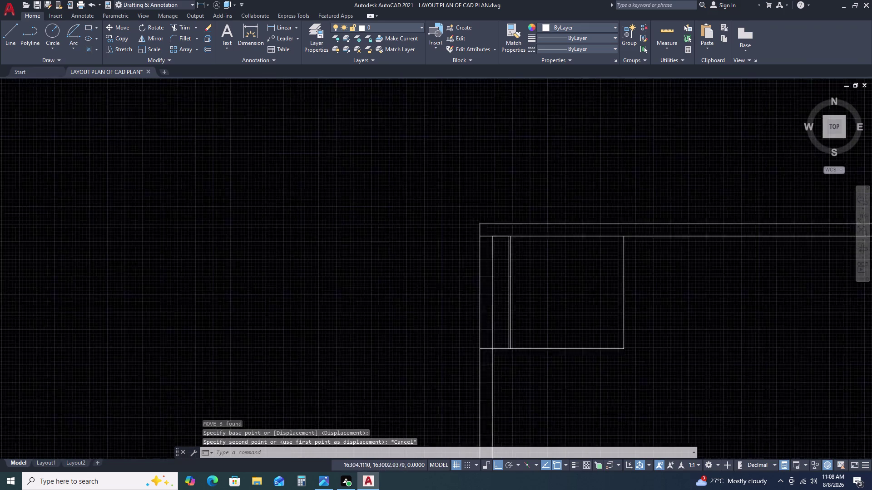
scroll(up, 3)
Reselect the room walls and move them 400 units left from the wall corner.
click(470, 236)
scroll(down, 3)
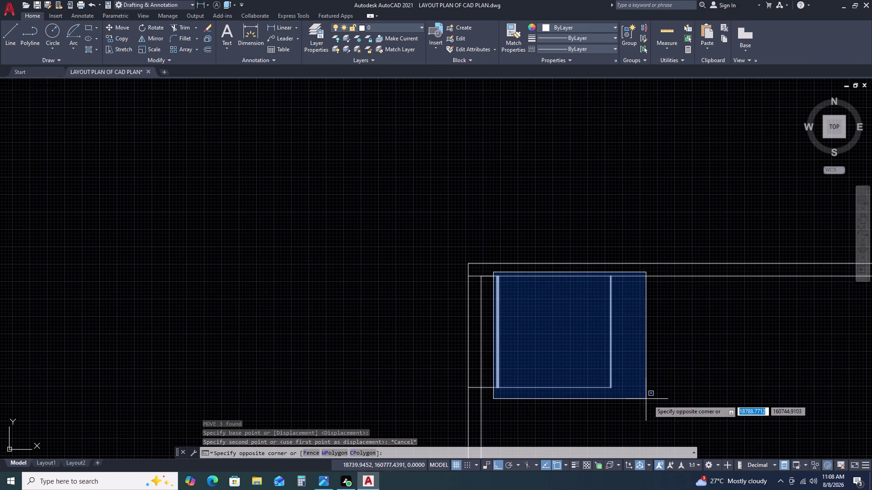
click(636, 404)
key(m)
key(space)
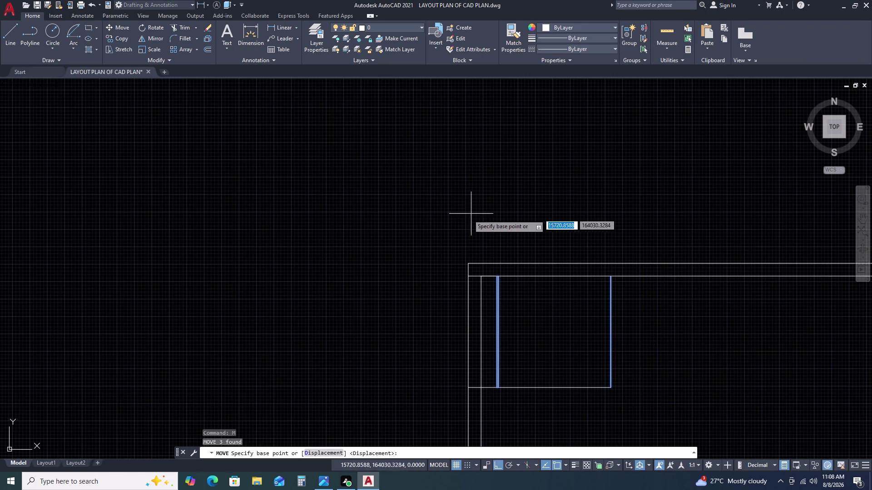
scroll(up, 3)
click(457, 261)
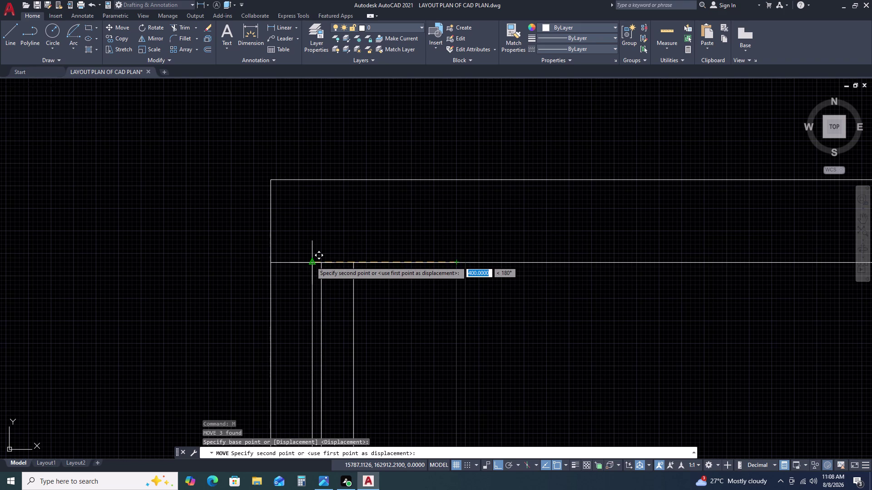
key(F8)
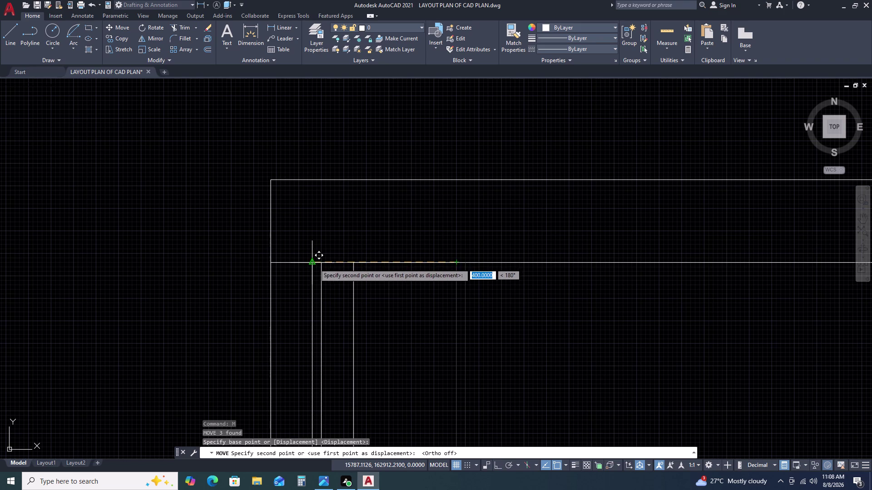
click(310, 265)
scroll(down, 3)
middle_drag(485, 366, 518, 269)
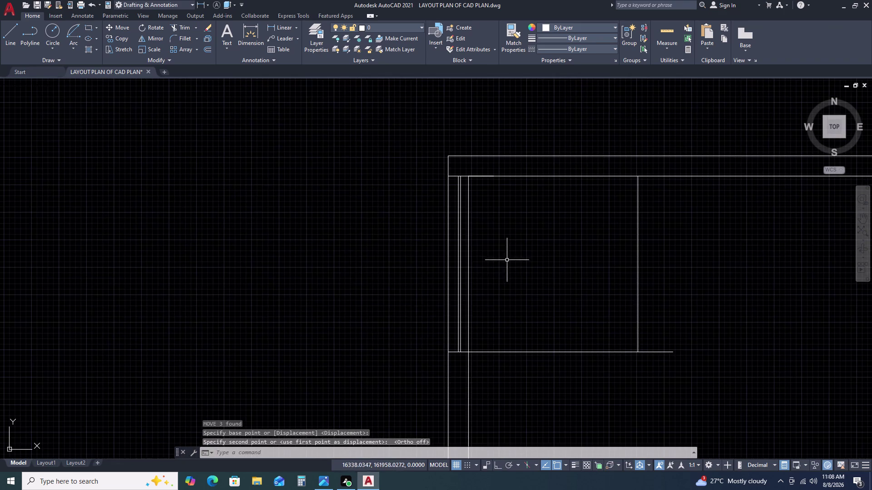
click(467, 277)
key(Escape)
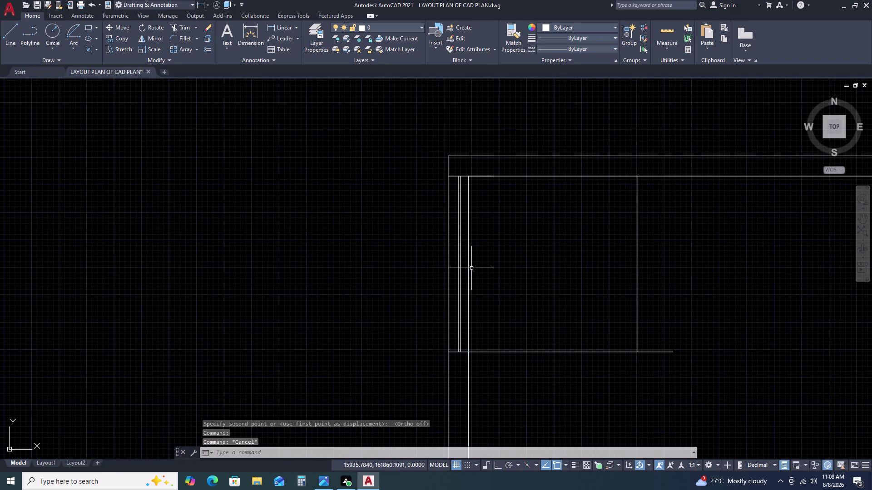
text(TR)
key(space)
Trim a leftover wall line at the shifted room, then undo that cut.
click(469, 272)
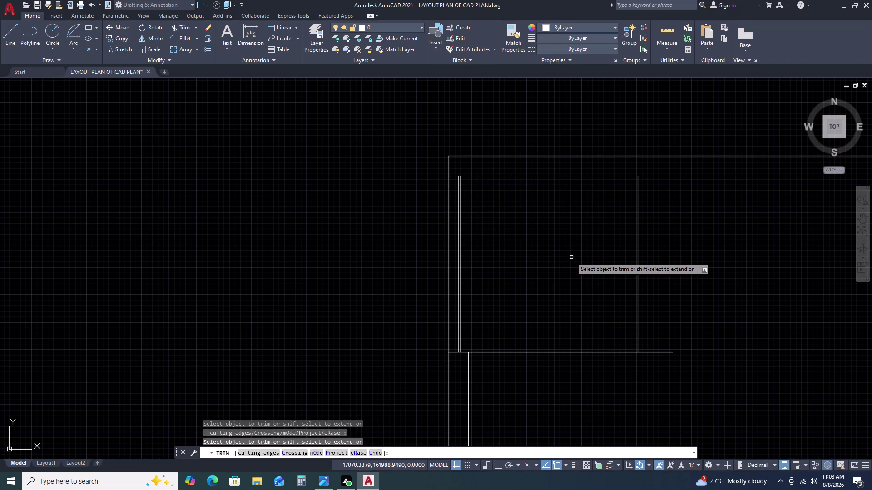
key(ctrl+z)
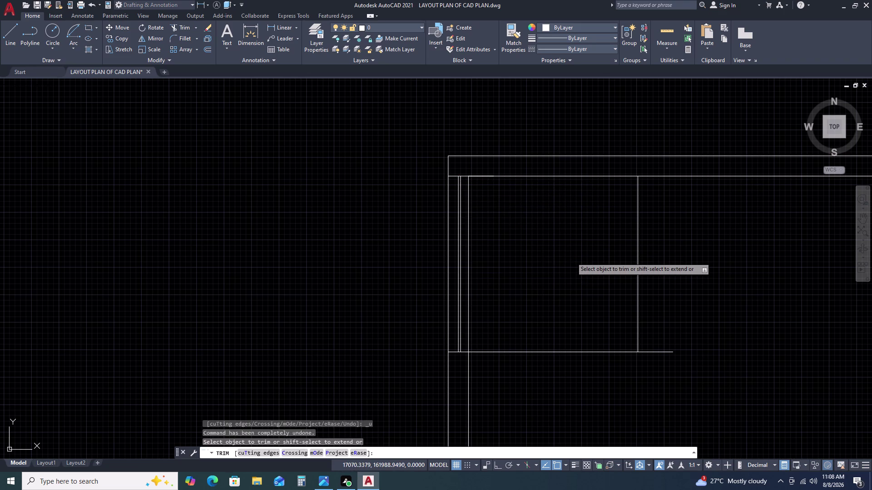